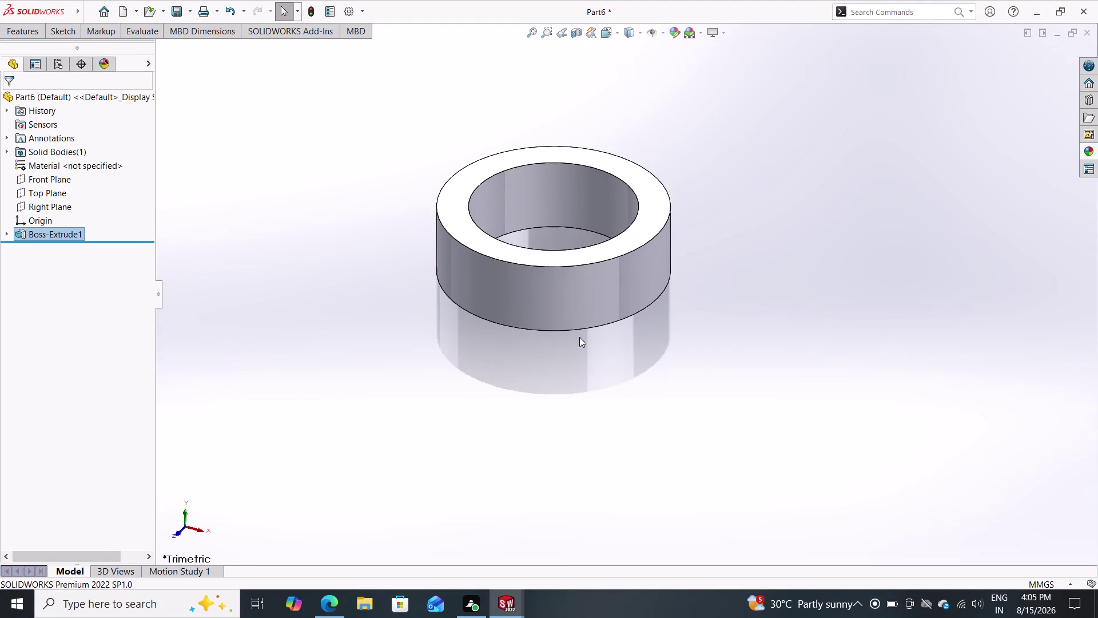
Open Sketch3 on the ring's top face and project the bore edge with Convert Entities.
middle_drag(728, 247, 730, 245)
middle_drag(730, 245, 724, 290)
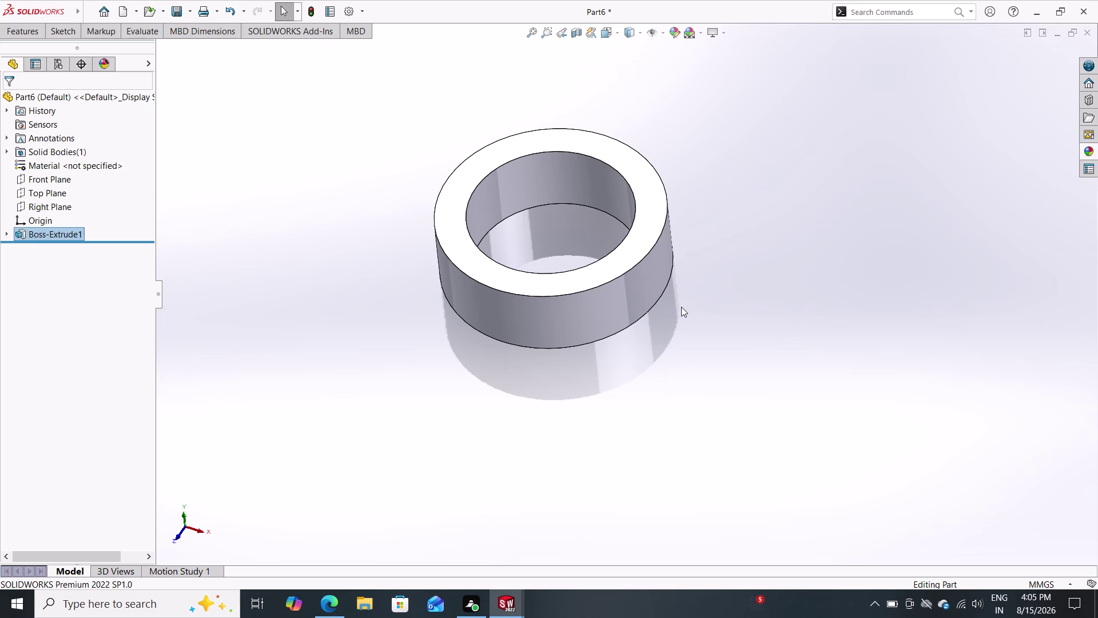
click(589, 275)
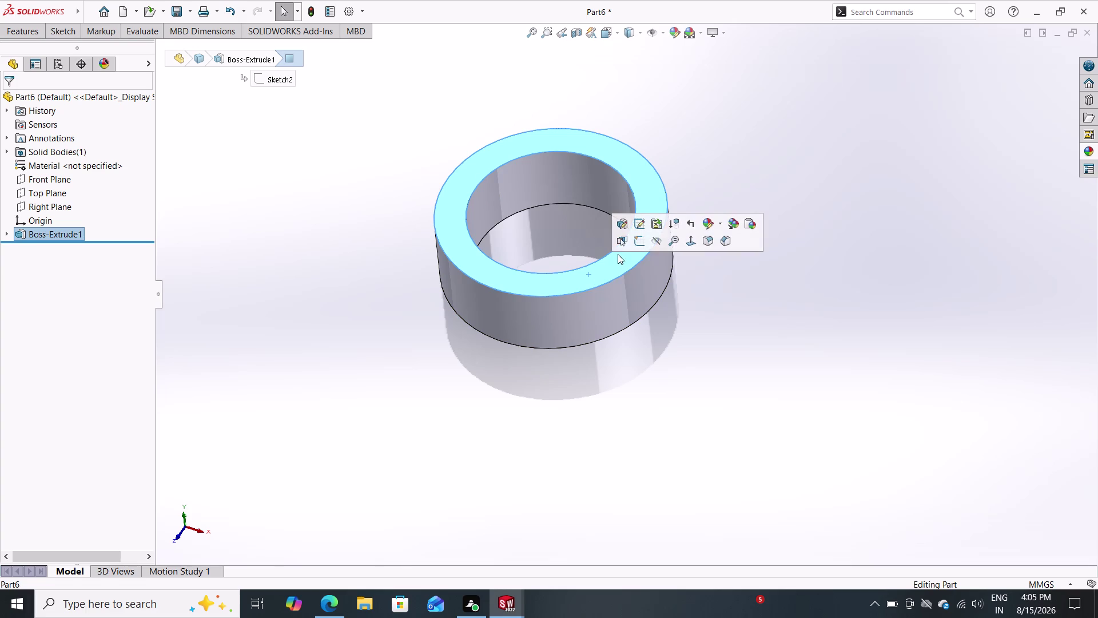
double_click(641, 236)
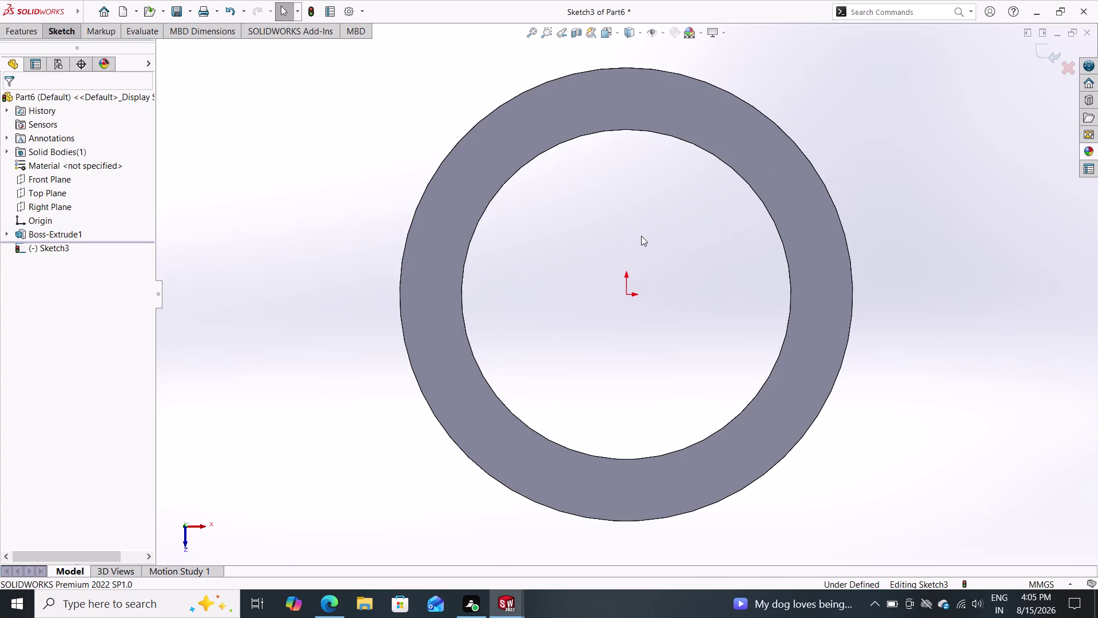
click(746, 406)
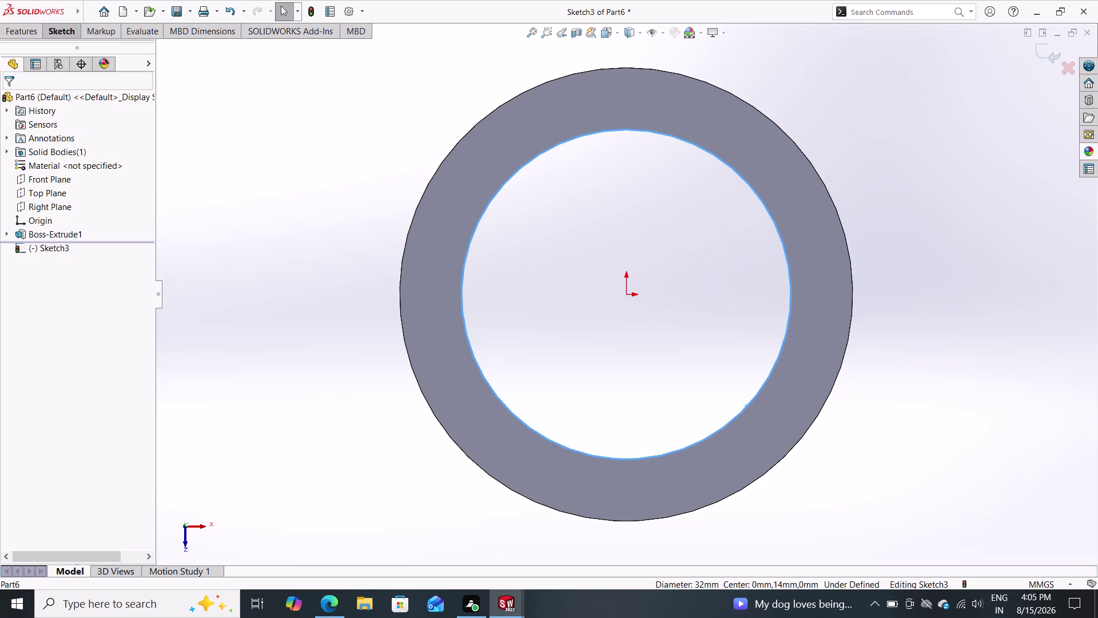
double_click(71, 38)
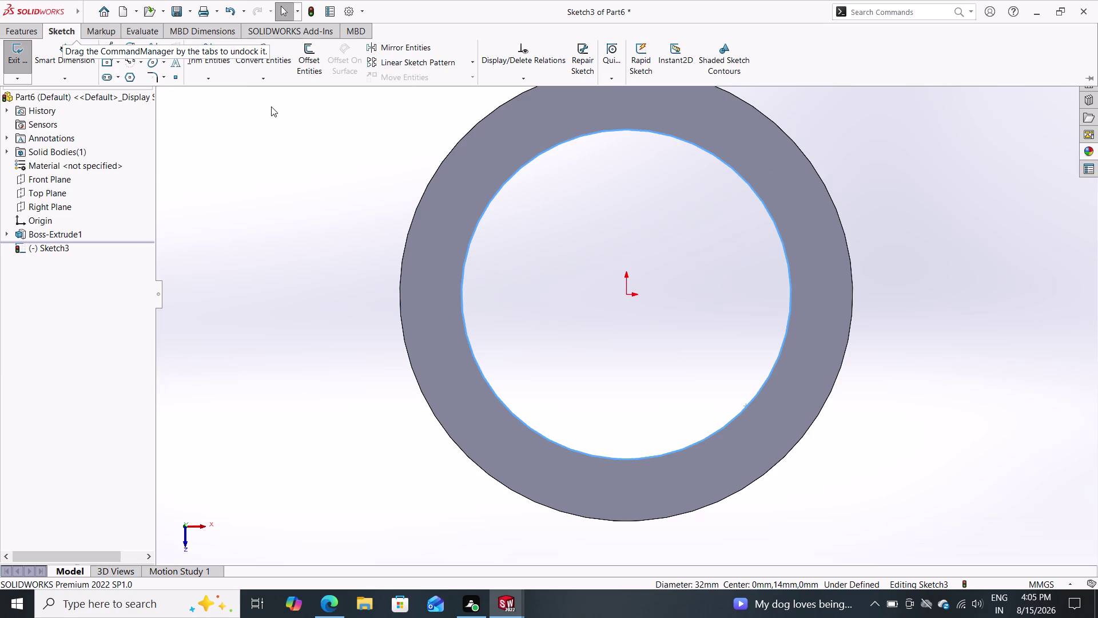
click(254, 68)
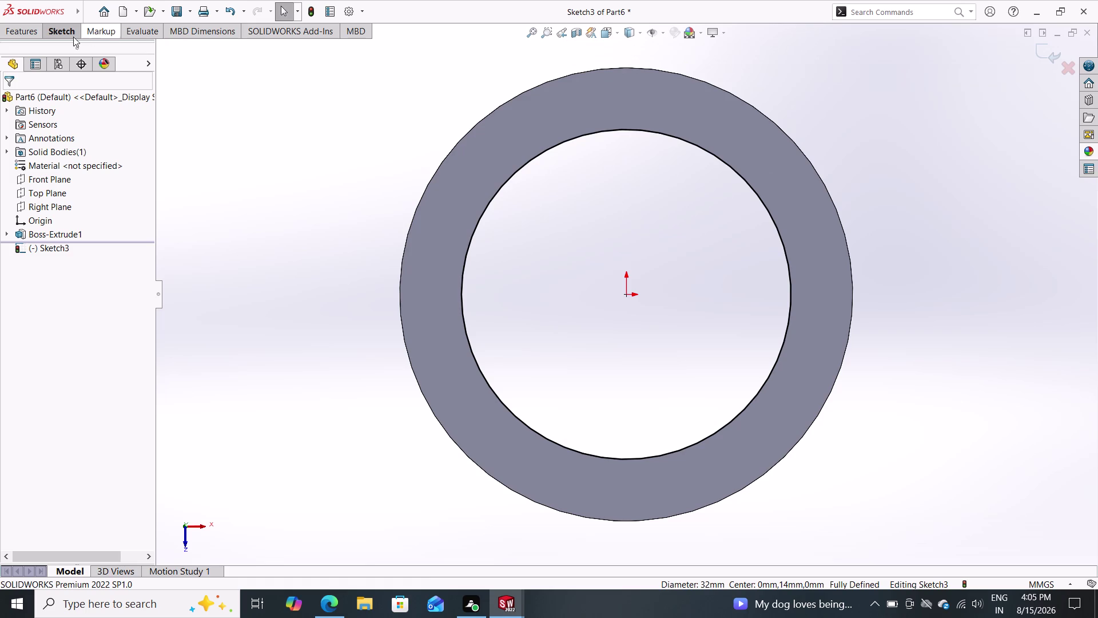
click(57, 36)
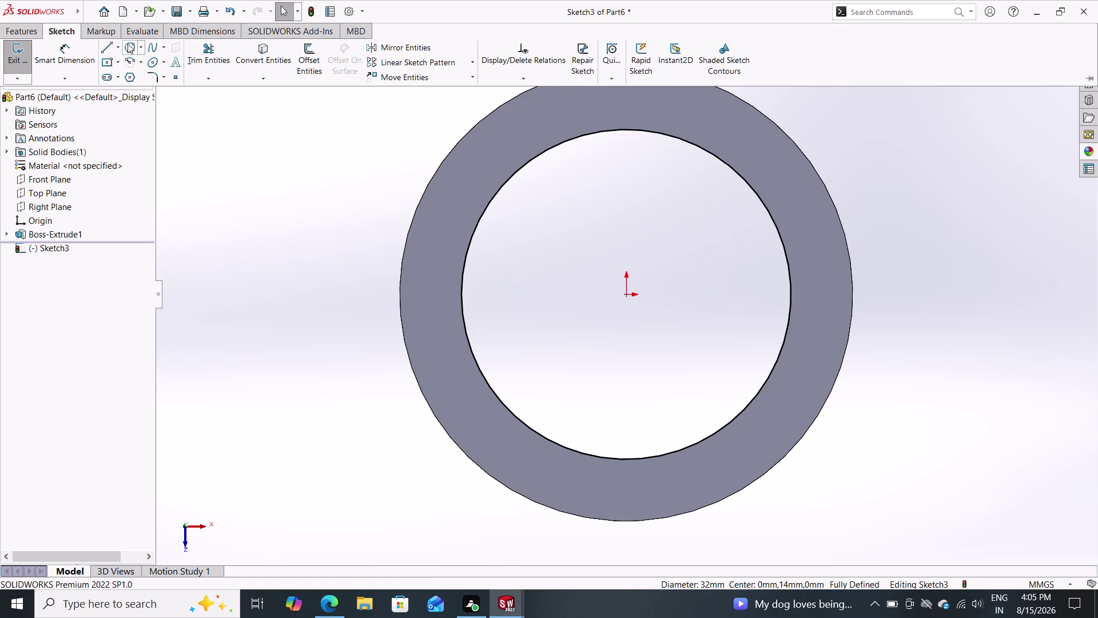
click(128, 44)
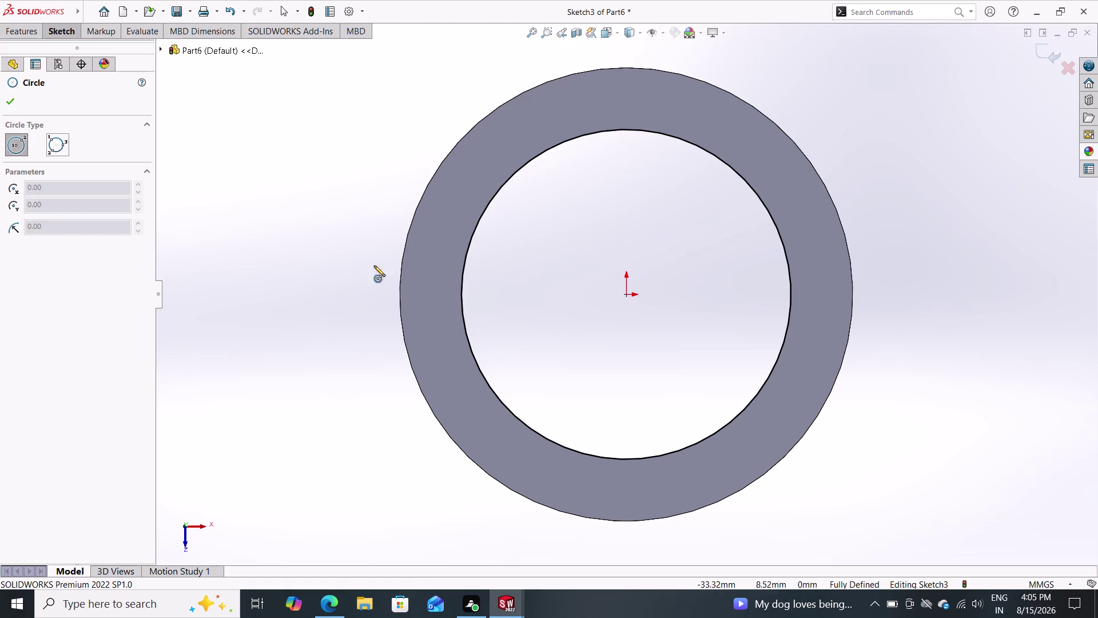
Draw a circle centred on the origin, extending beyond the ring's edge.
click(626, 297)
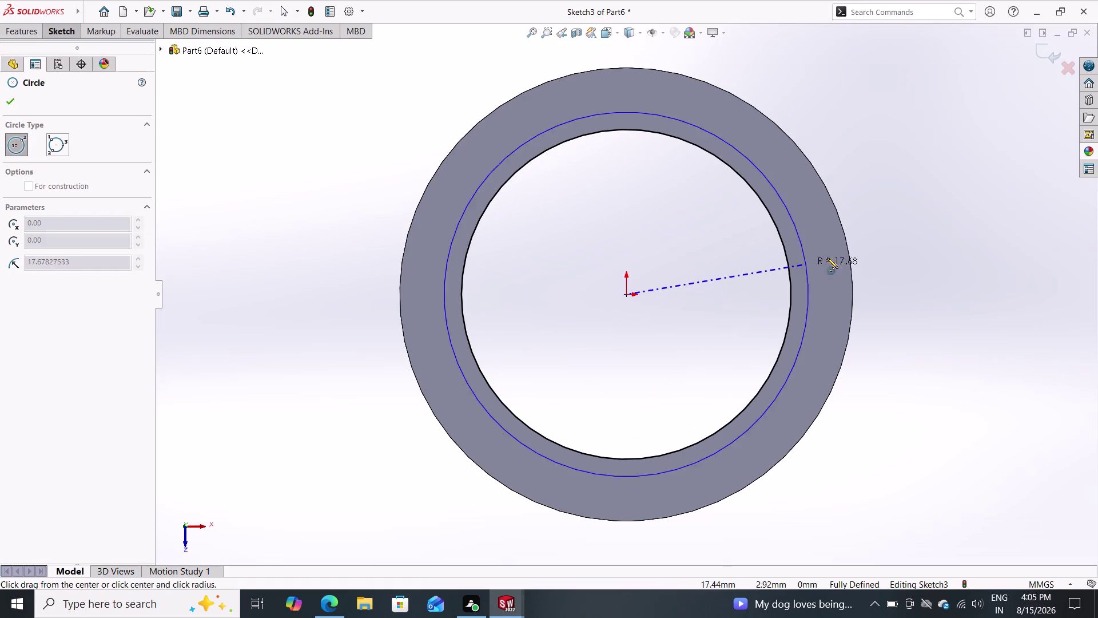
click(901, 224)
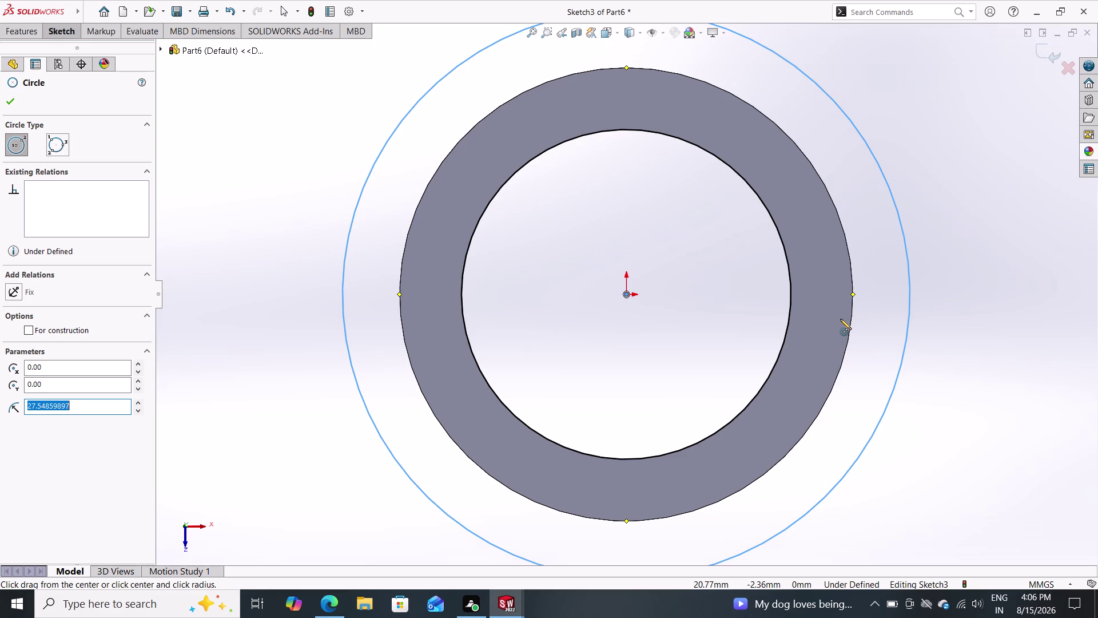
click(62, 30)
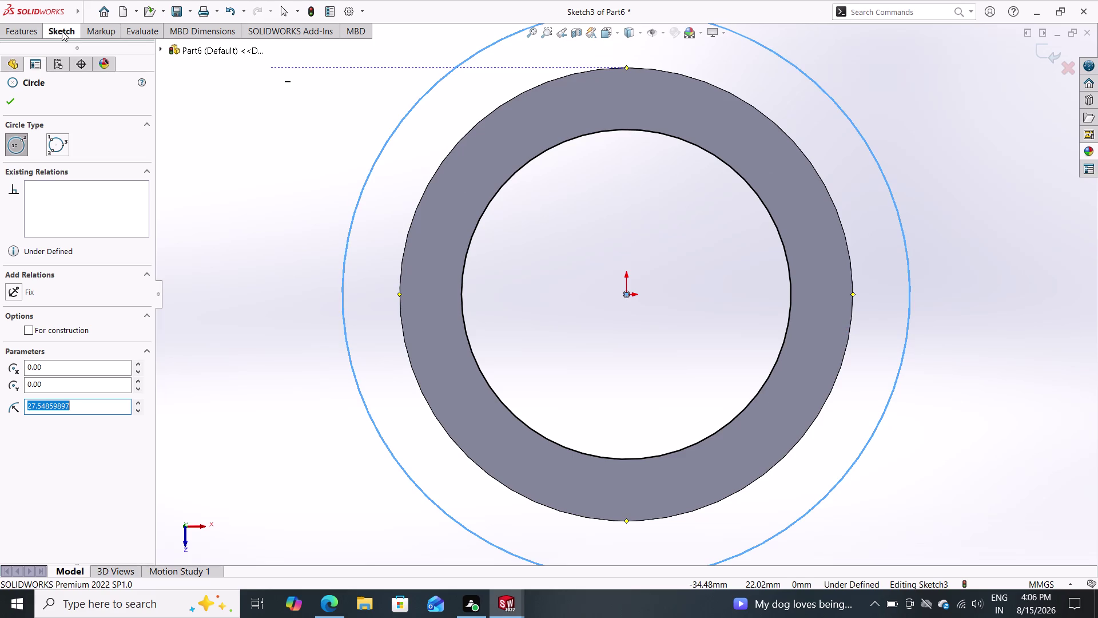
Dimension the outer circle's diameter as 48 mm.
click(66, 48)
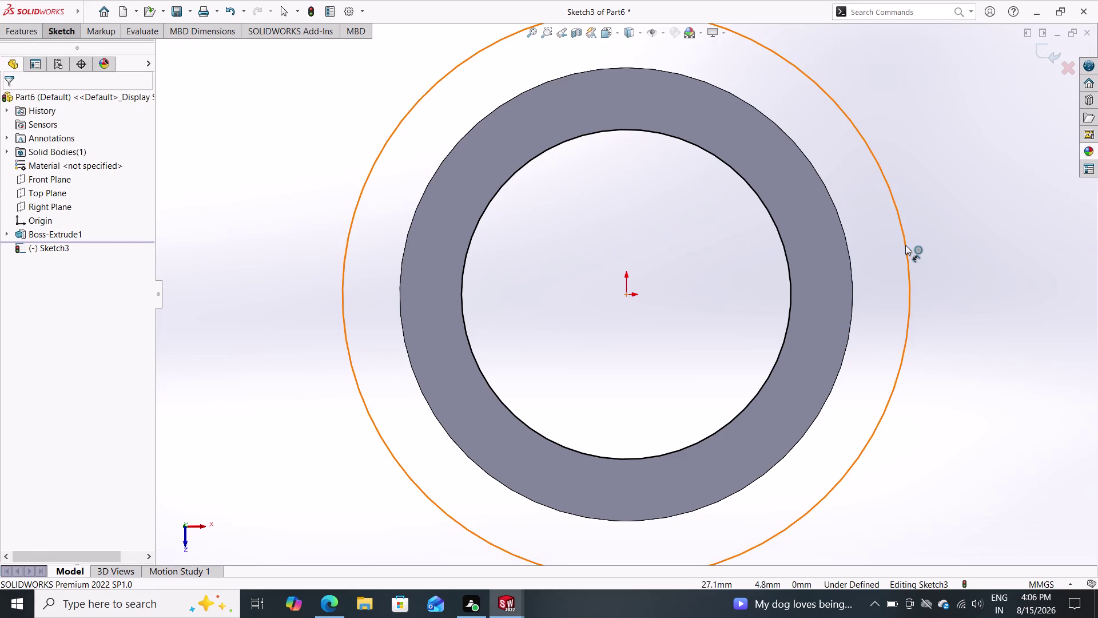
double_click(905, 244)
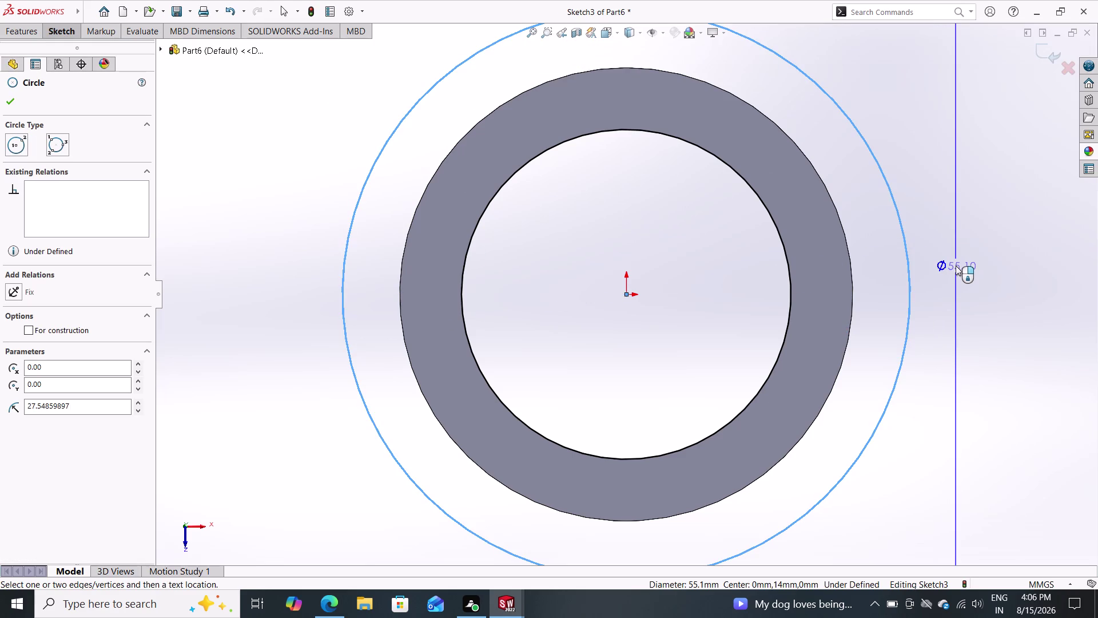
click(956, 266)
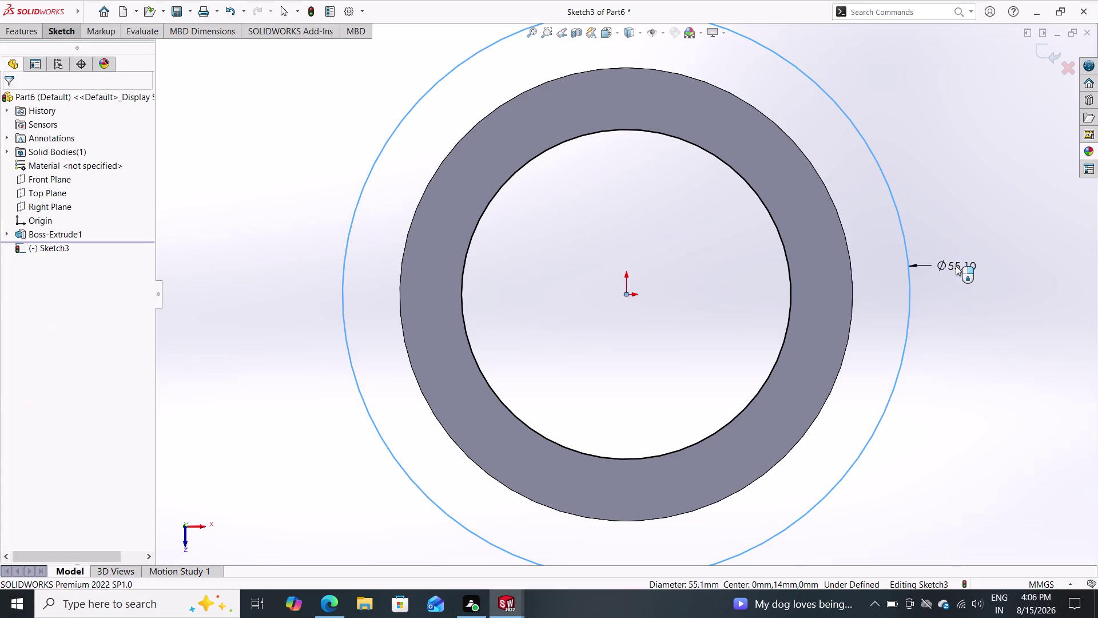
text(4)
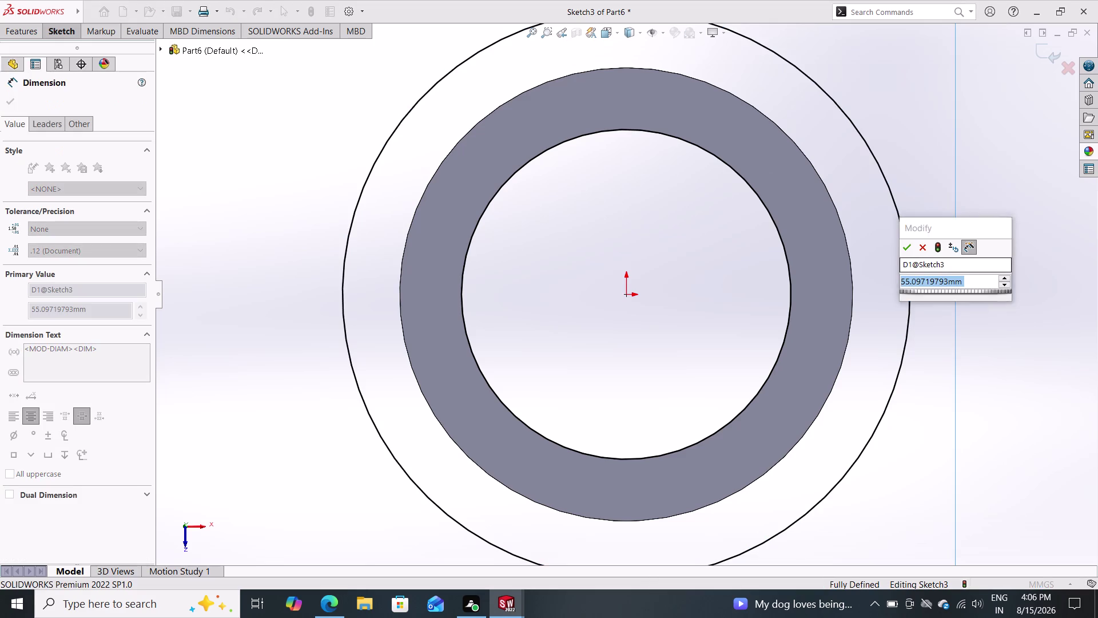
text(8)
key(Return)
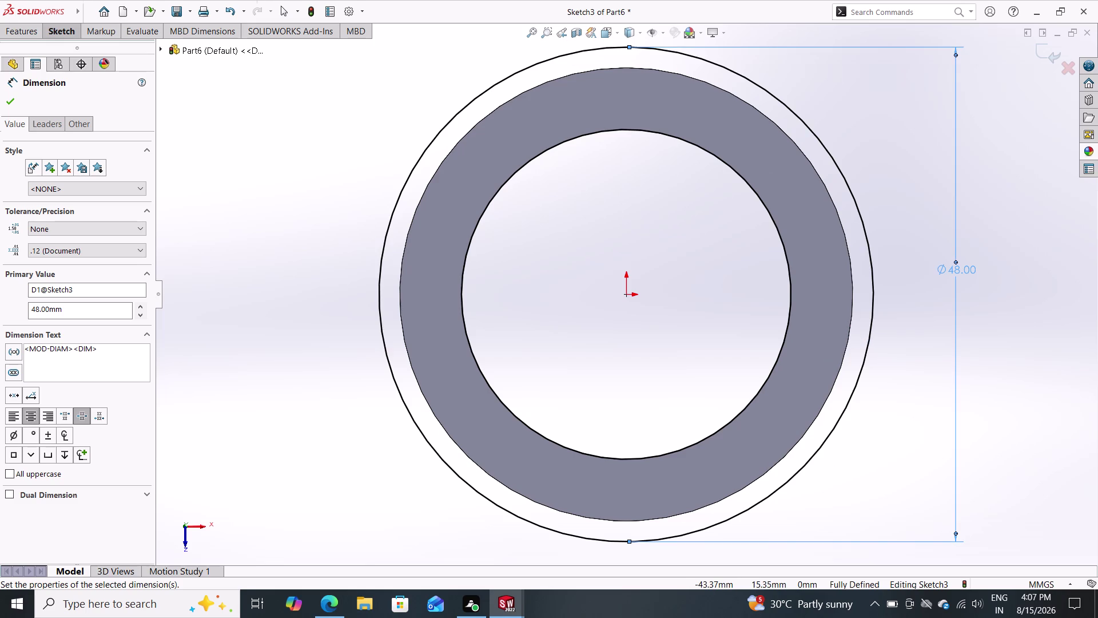
click(6, 100)
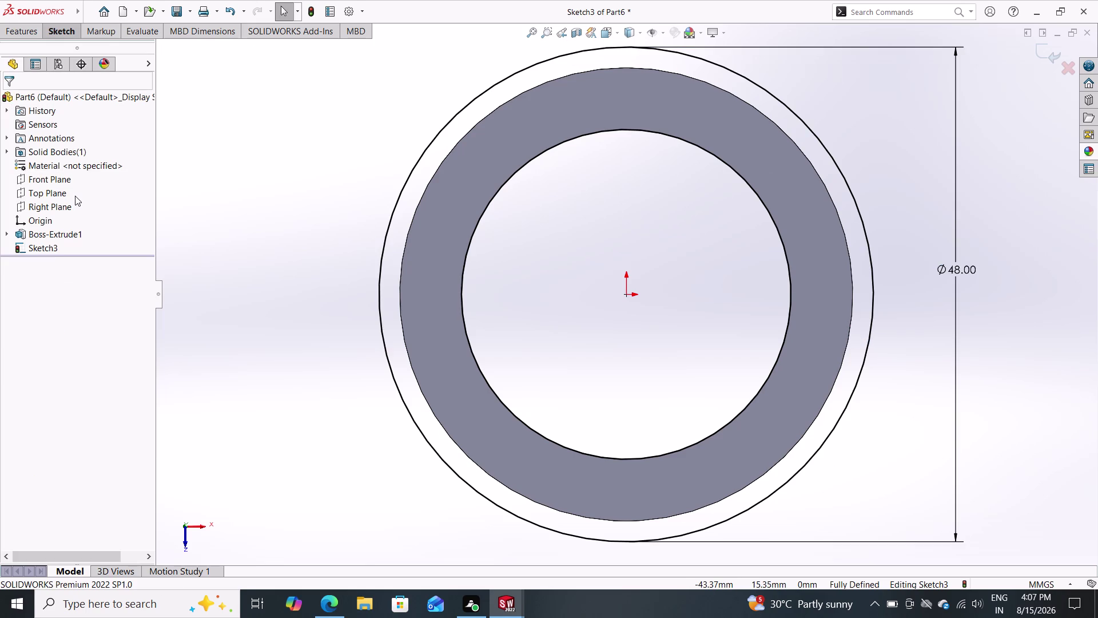
Extrude Sketch3 blind 9 mm upward as Boss-Extrude2.
click(27, 28)
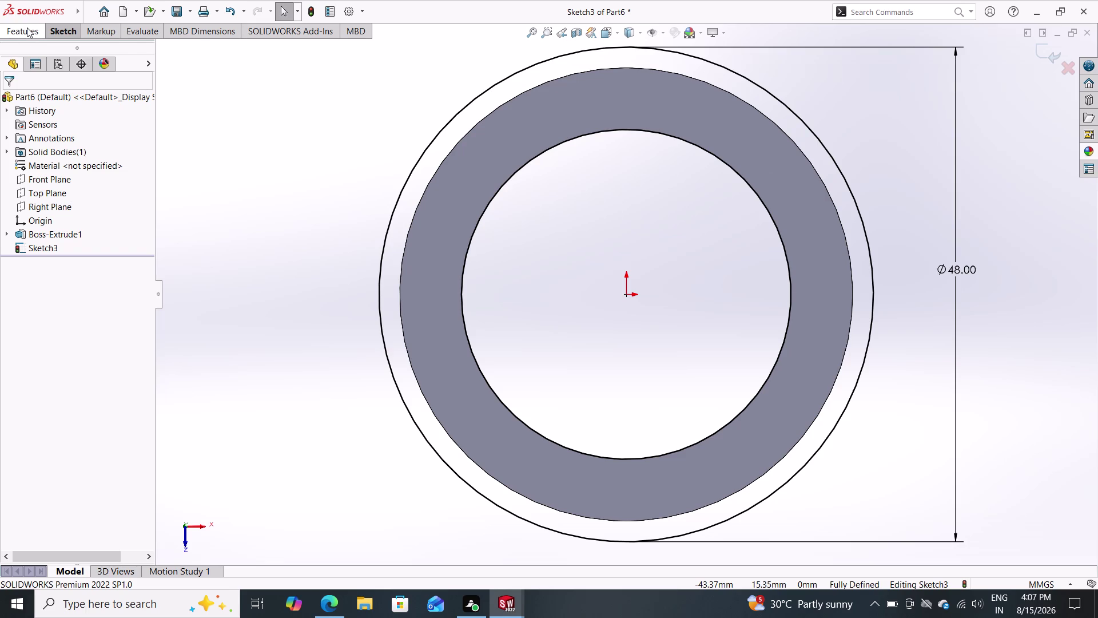
click(27, 48)
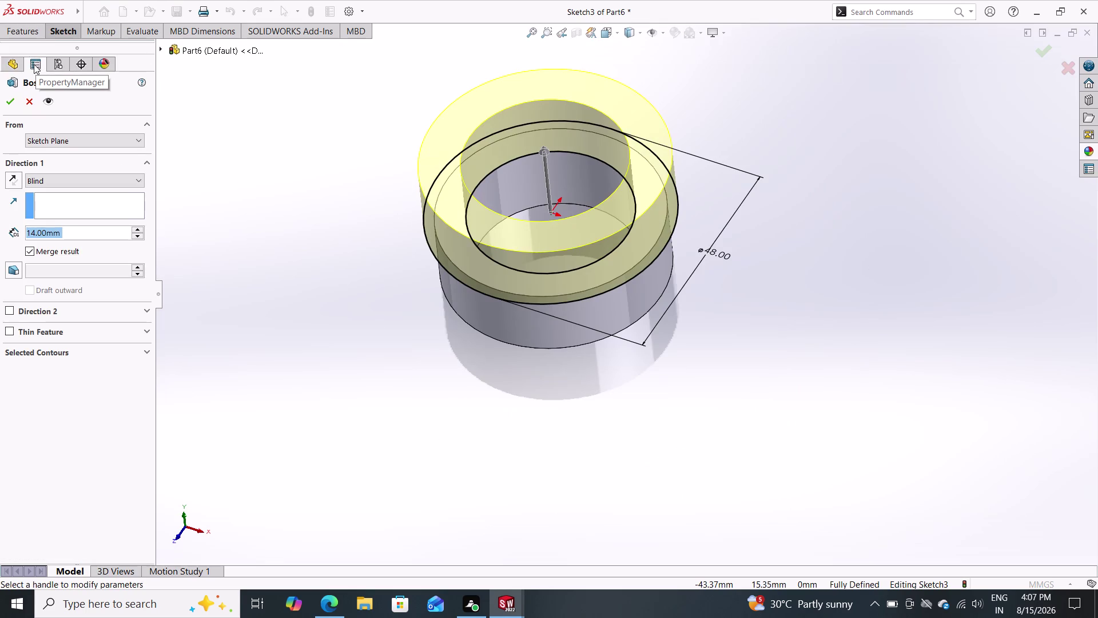
key(9)
key(Return)
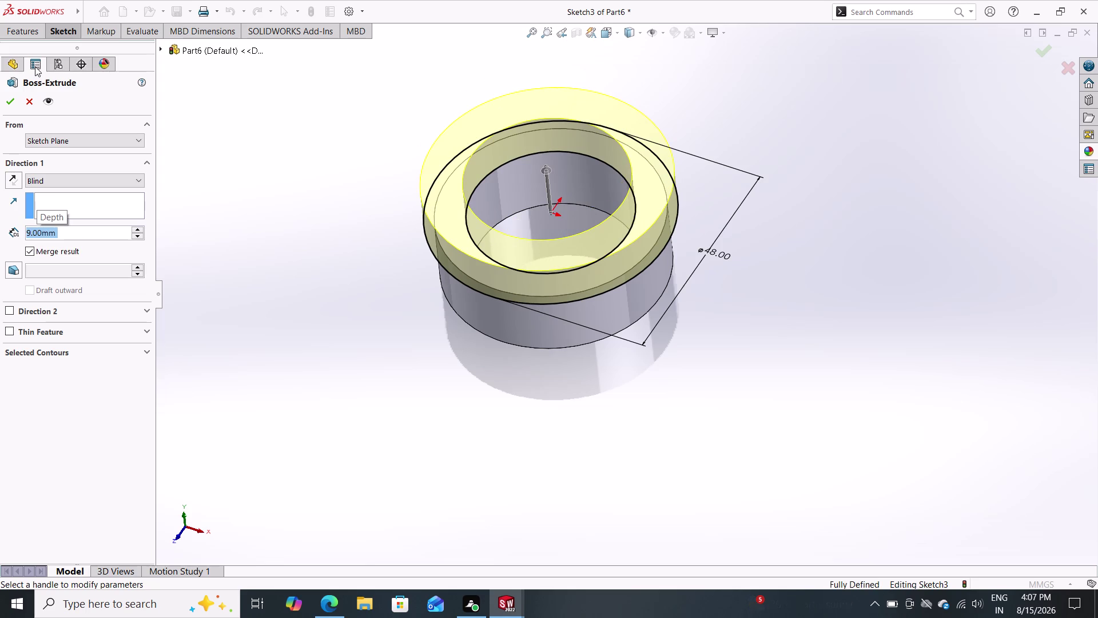
click(9, 105)
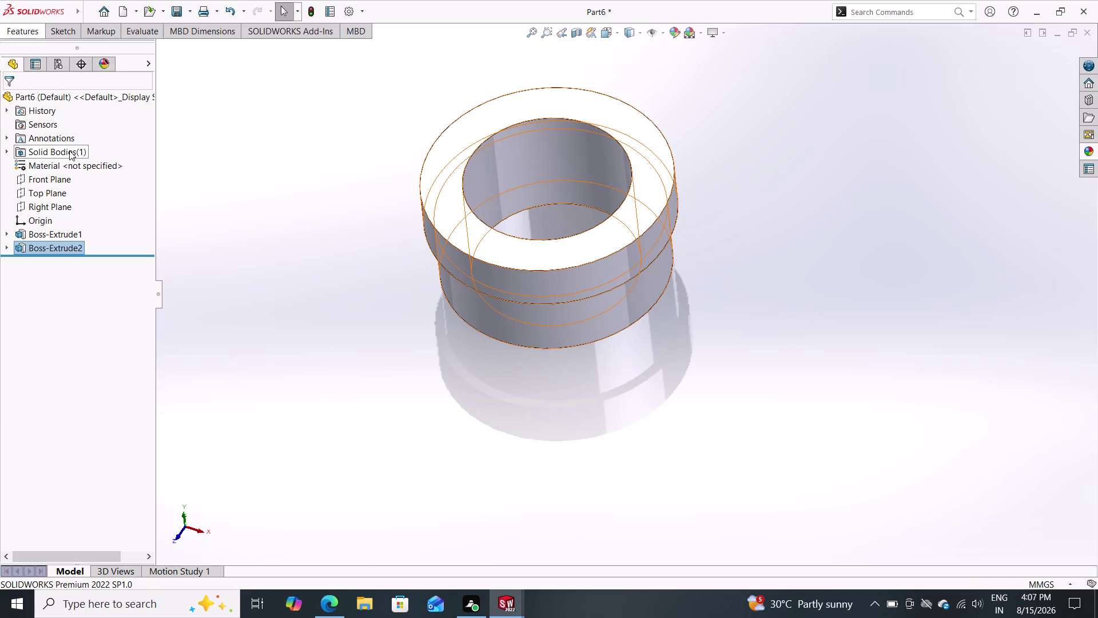
click(457, 232)
Open Sketch4 on the flange face and project the bore edge into it.
click(505, 195)
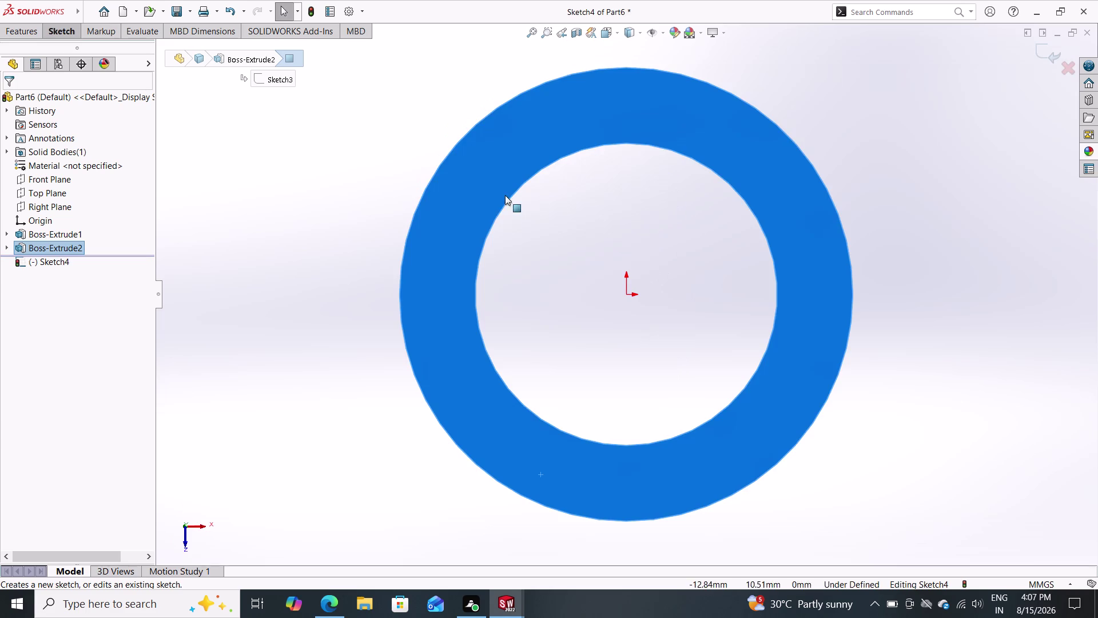
double_click(771, 256)
click(30, 31)
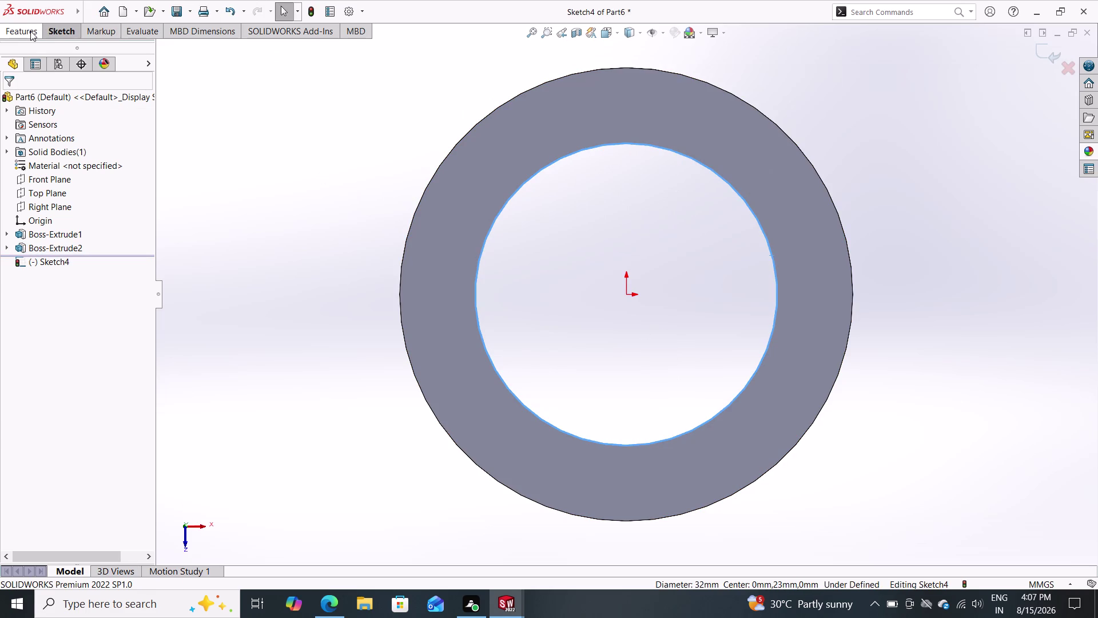
click(65, 29)
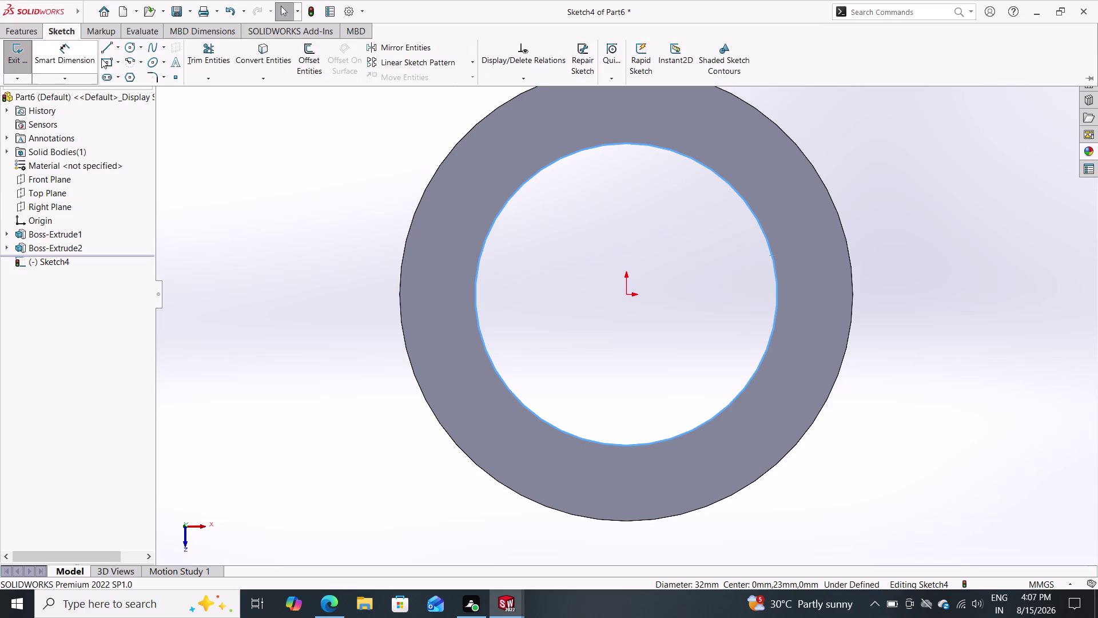
click(262, 61)
Begin a centre-point circle with its centre on the origin.
double_click(64, 32)
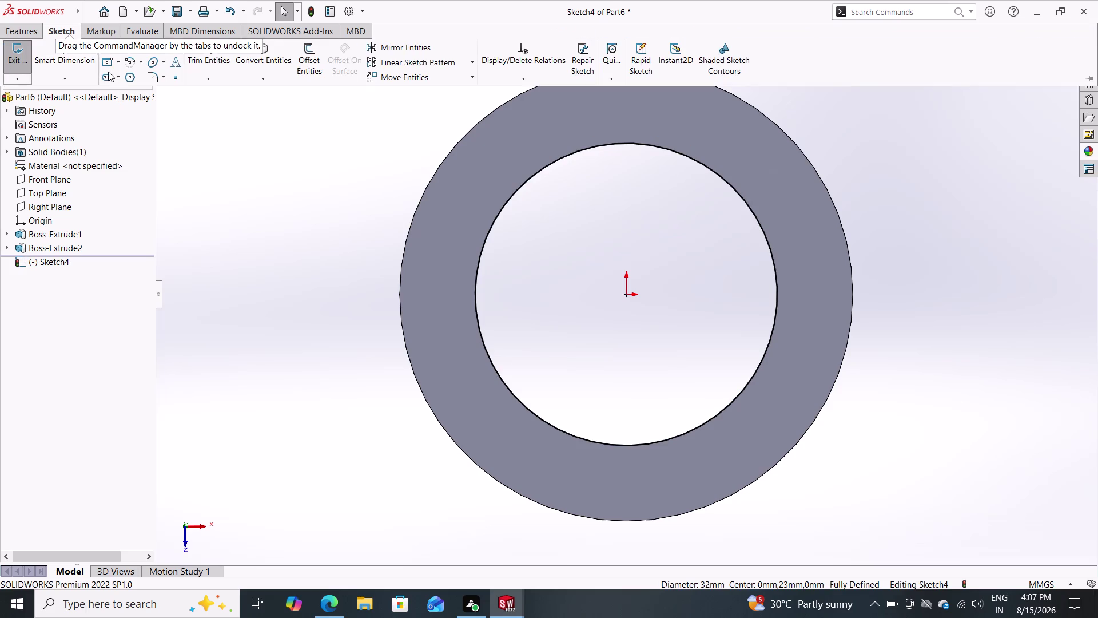
double_click(130, 43)
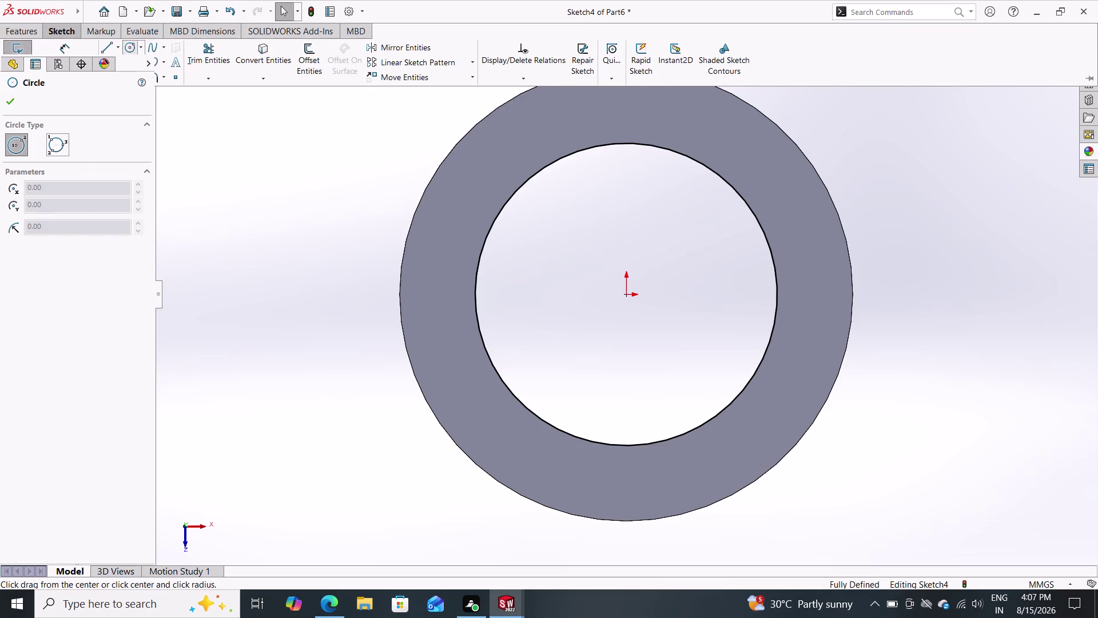
click(627, 296)
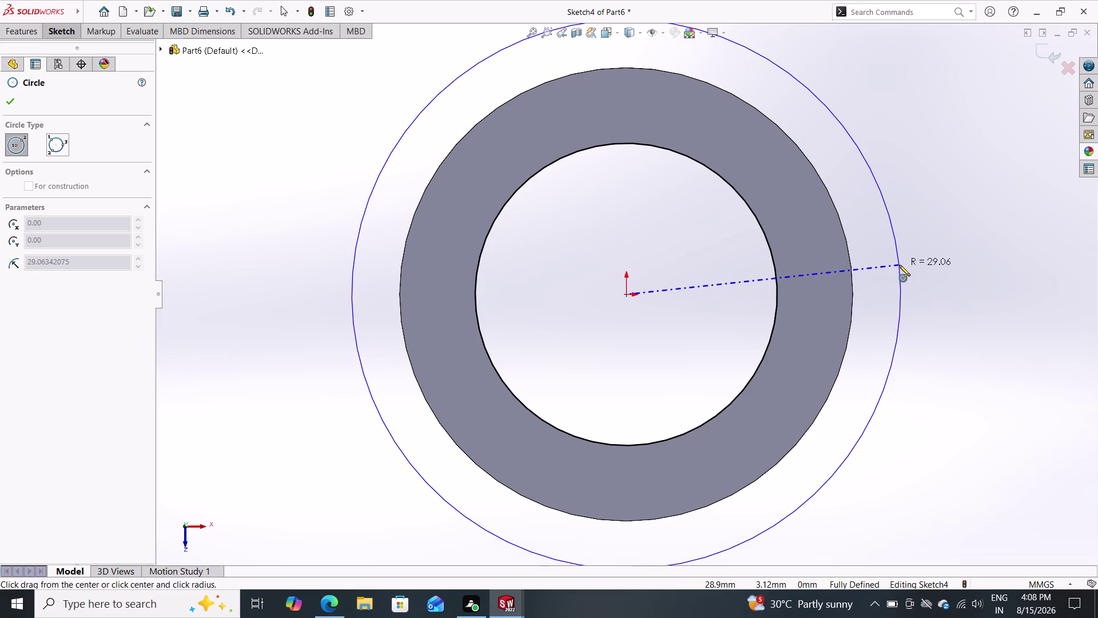
Finish the circle just outside the ring and close the circle tool.
click(899, 264)
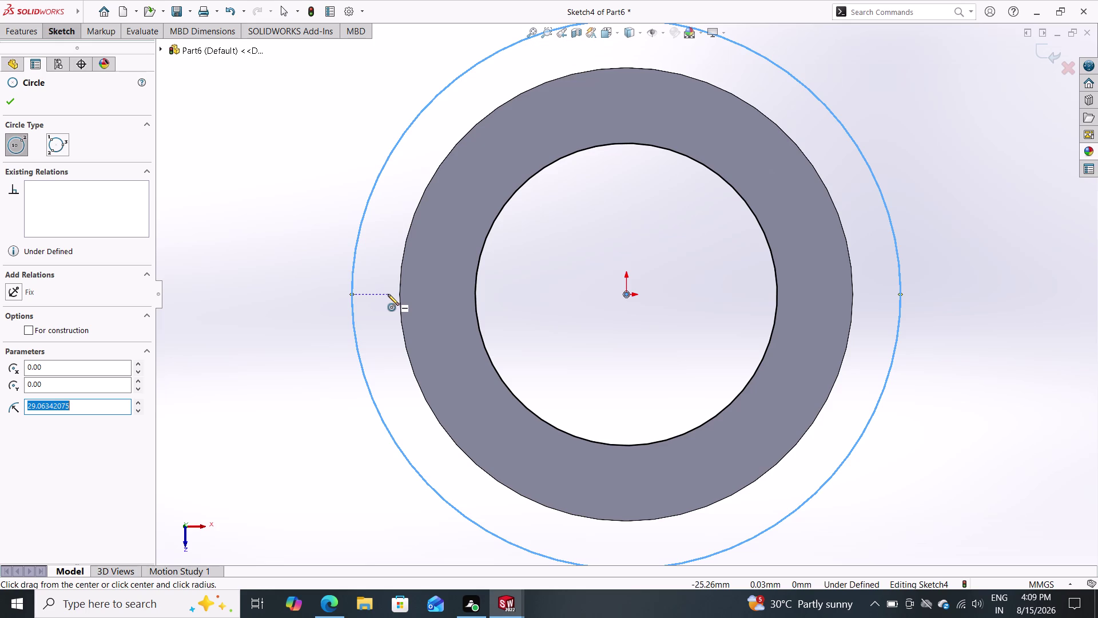
click(67, 32)
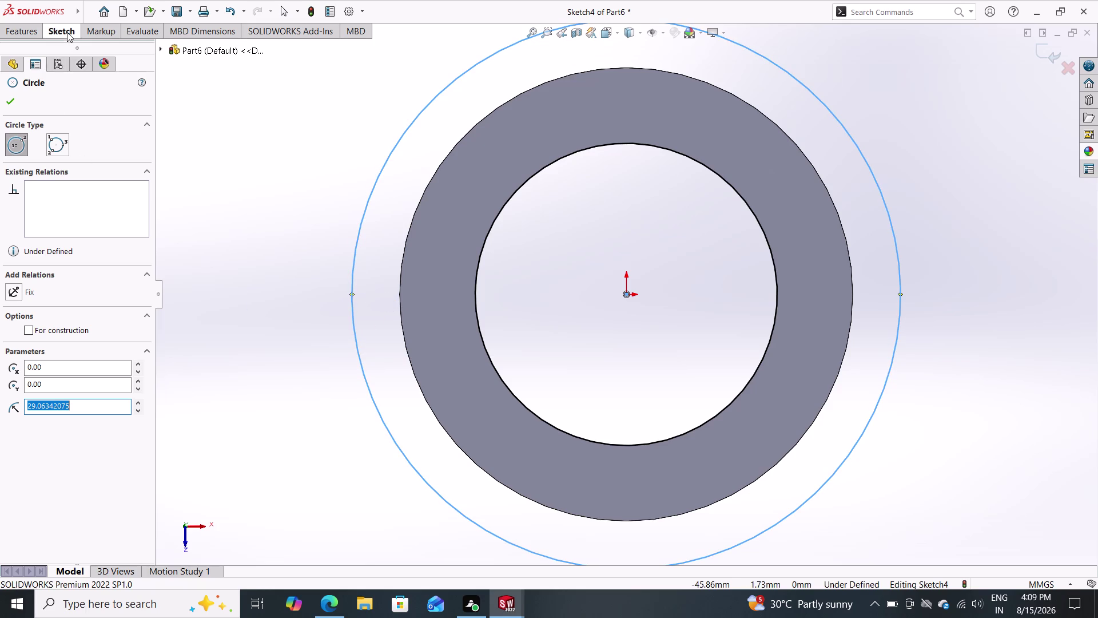
click(65, 54)
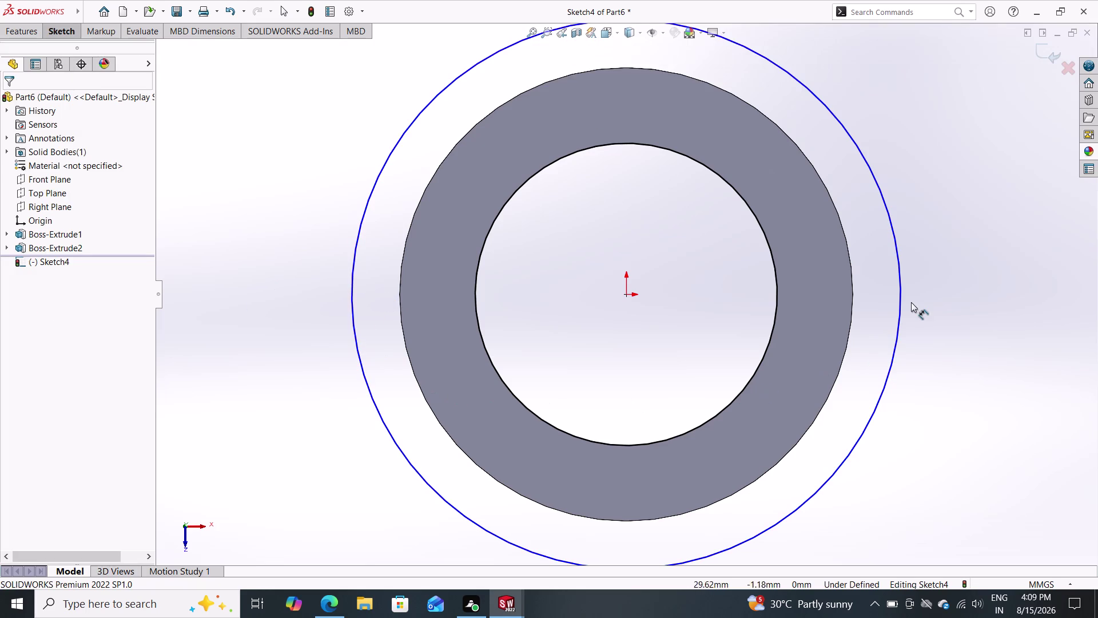
Dimension the large circle's diameter as 64 mm.
click(904, 291)
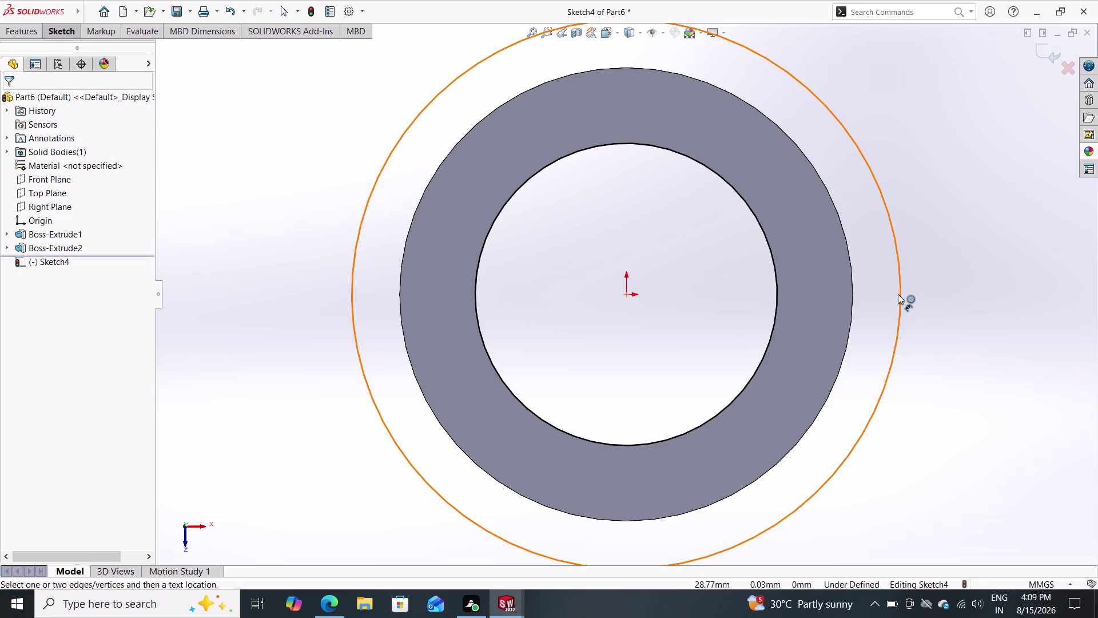
click(898, 293)
click(950, 295)
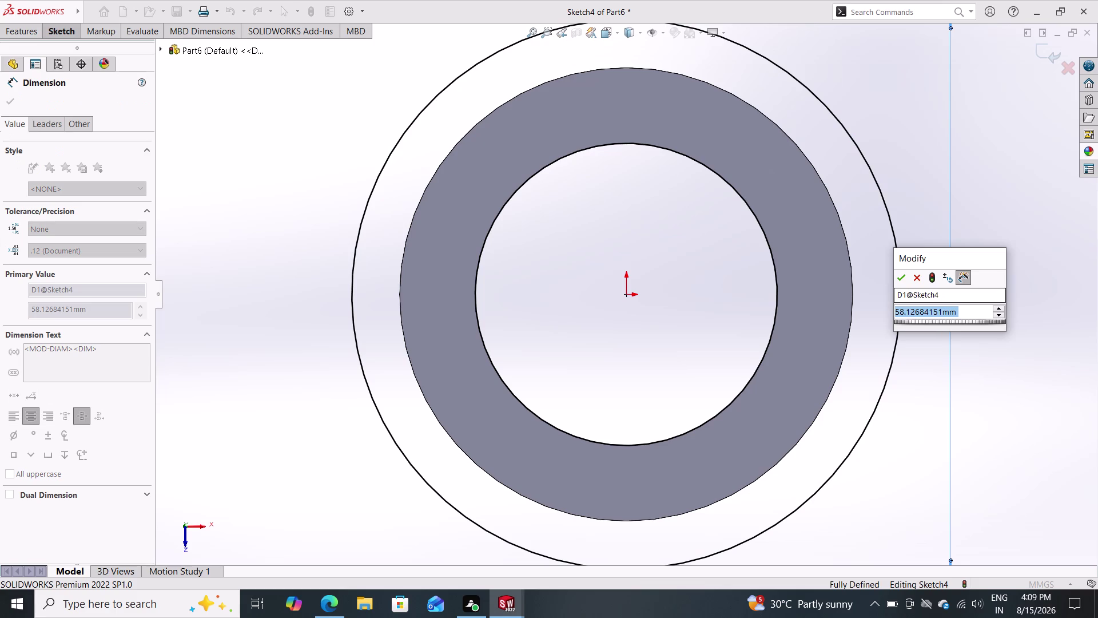
text(64)
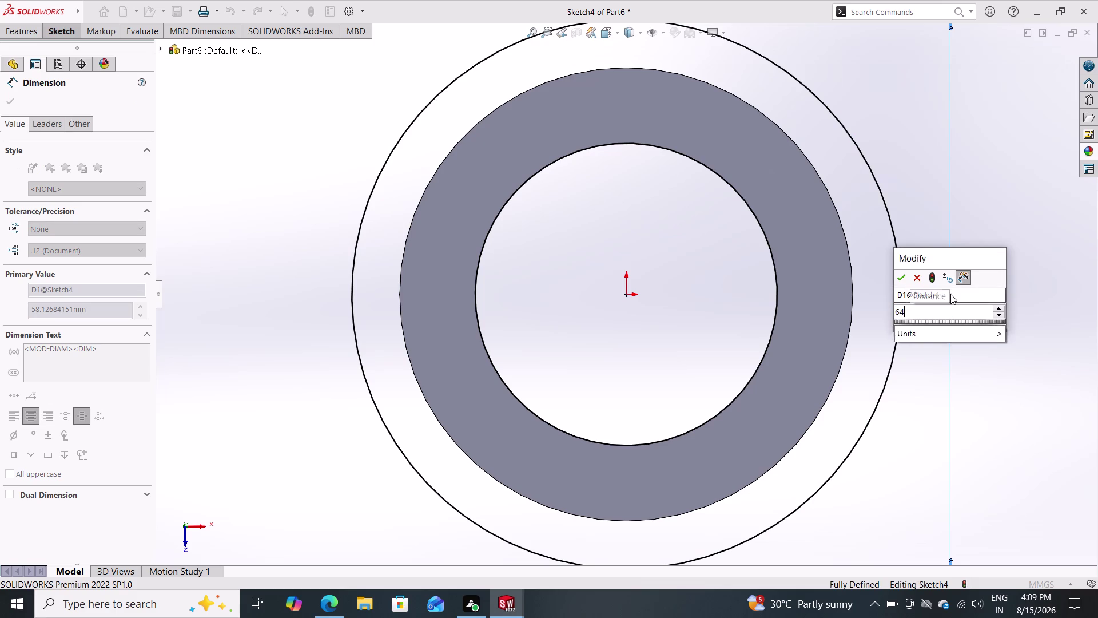
key(Return)
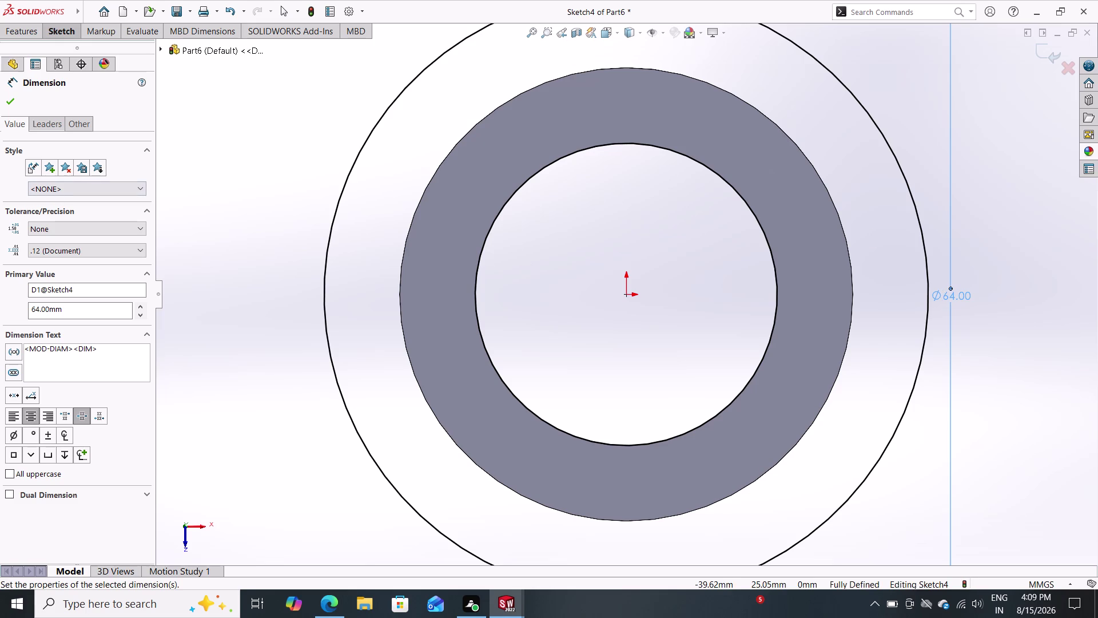
double_click(18, 32)
Extrude Sketch4's 64 mm circle blind 9 mm into Boss-Extrude3.
double_click(52, 27)
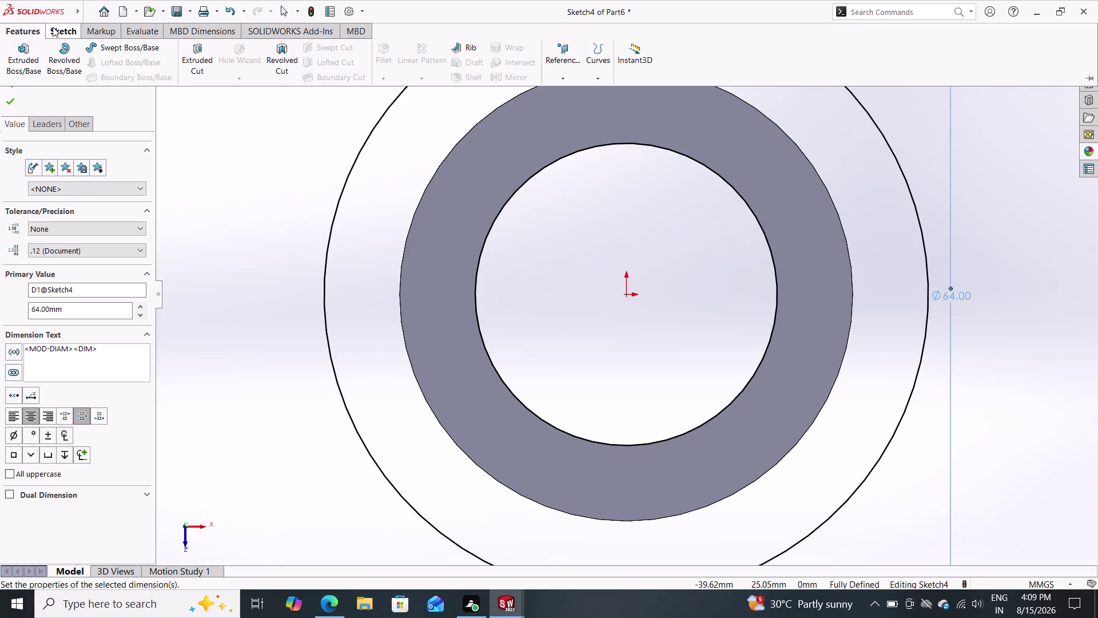
click(25, 31)
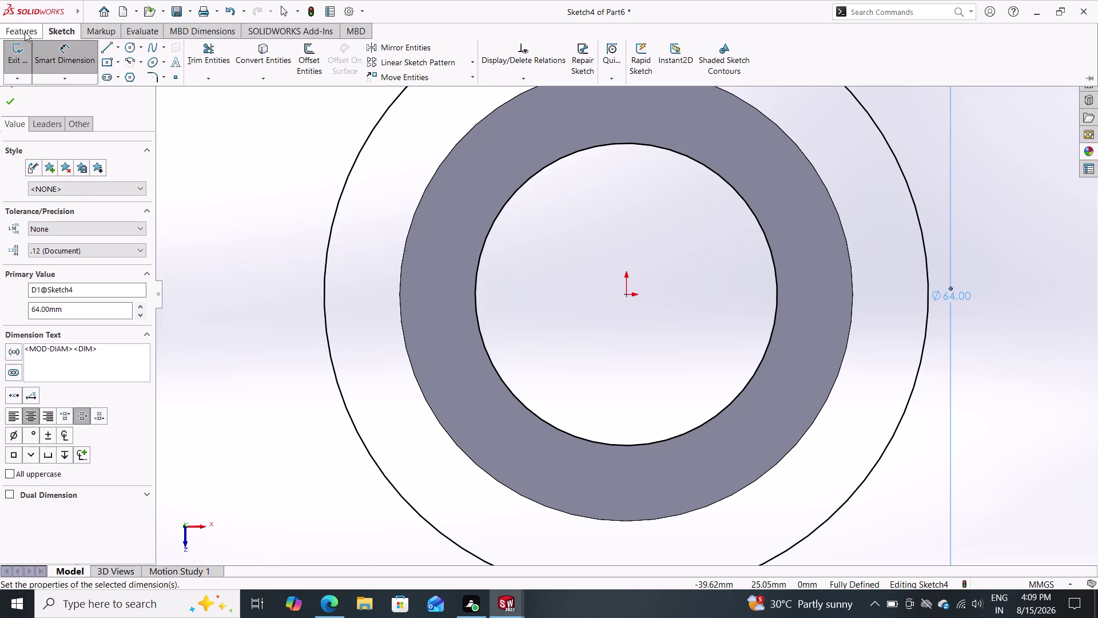
click(20, 49)
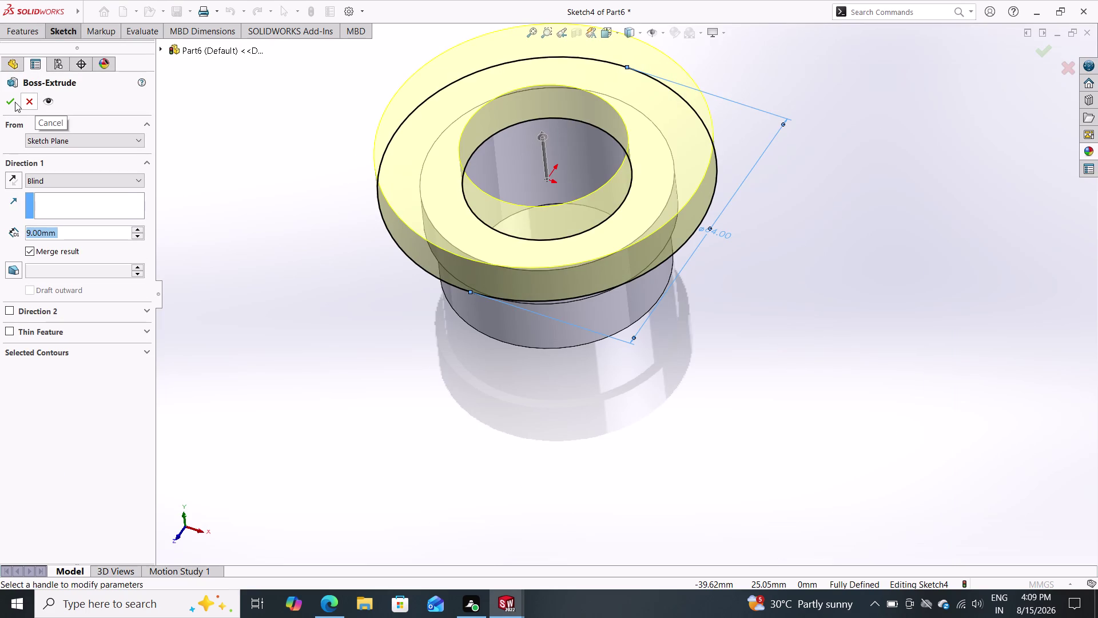
click(7, 102)
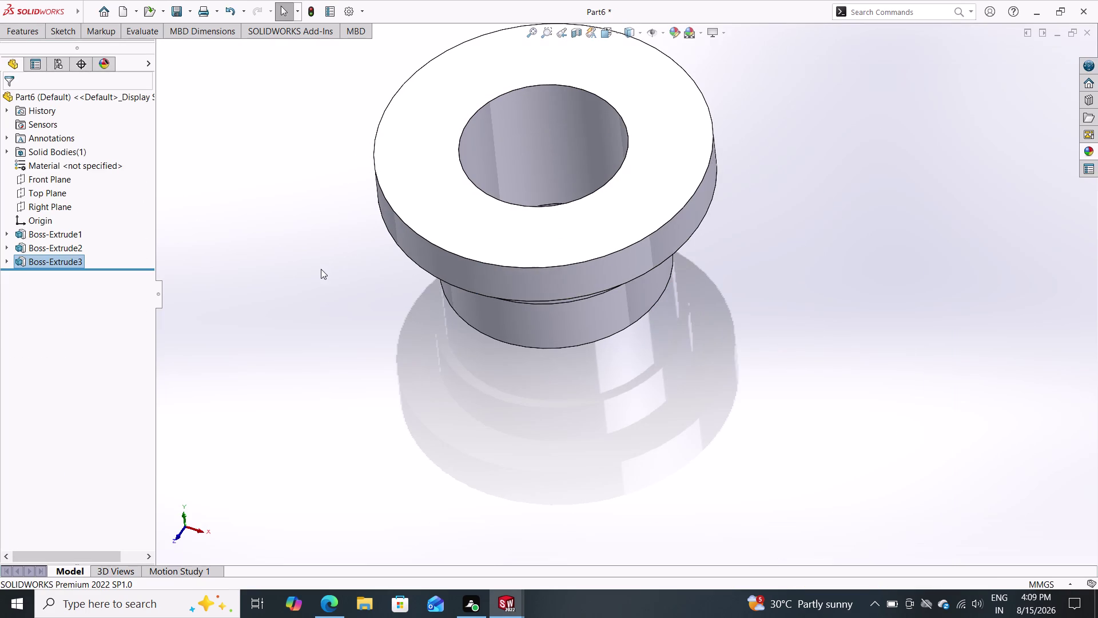
middle_drag(319, 269, 451, 213)
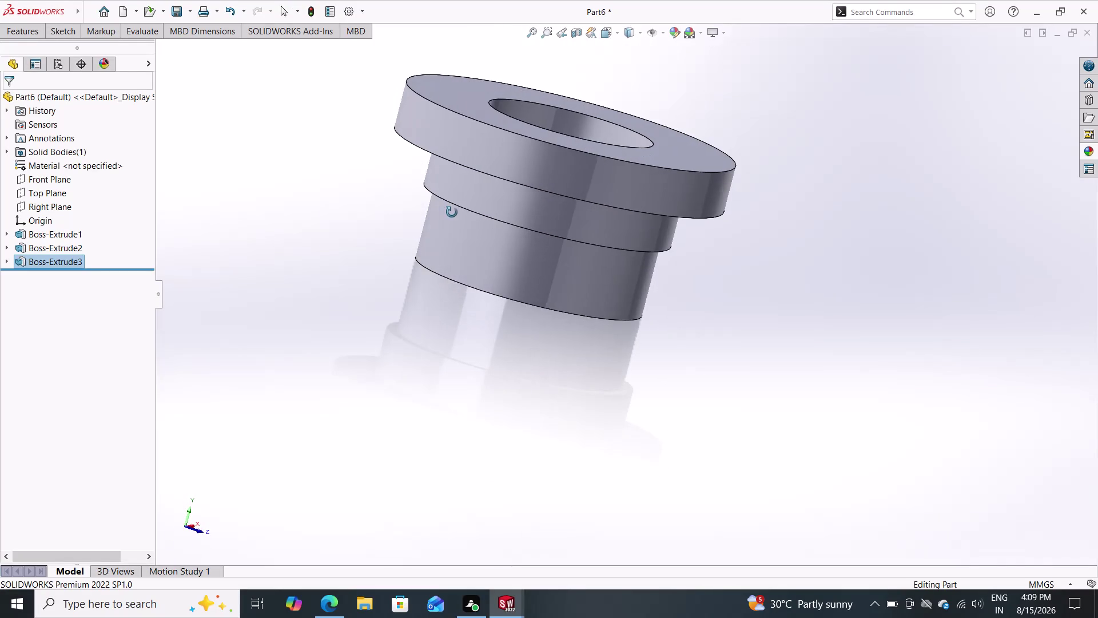
middle_drag(451, 212, 452, 212)
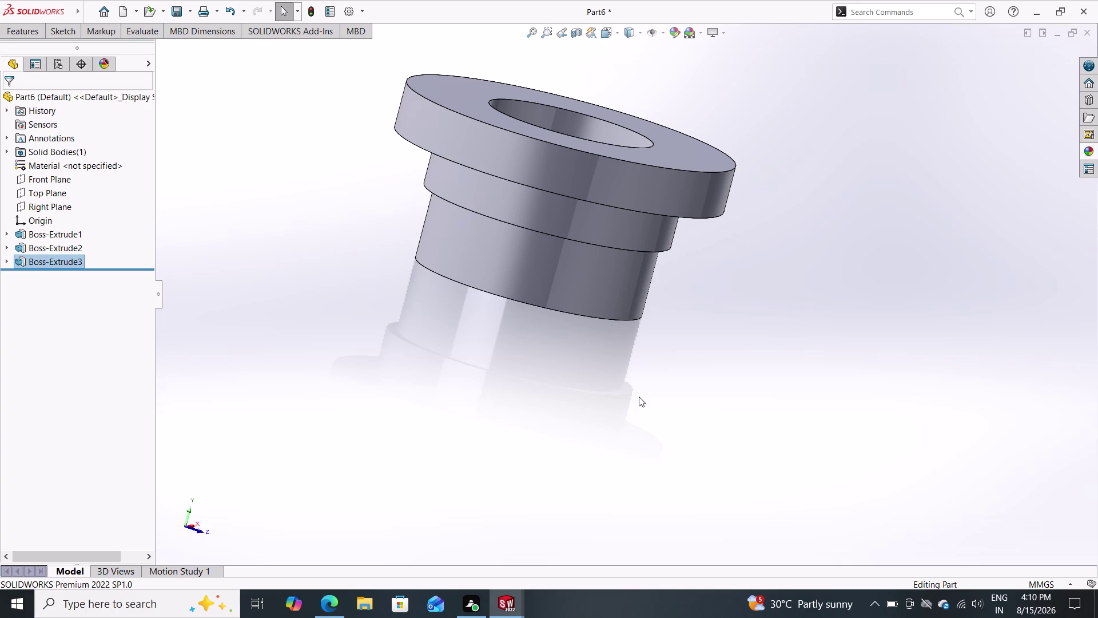
click(712, 345)
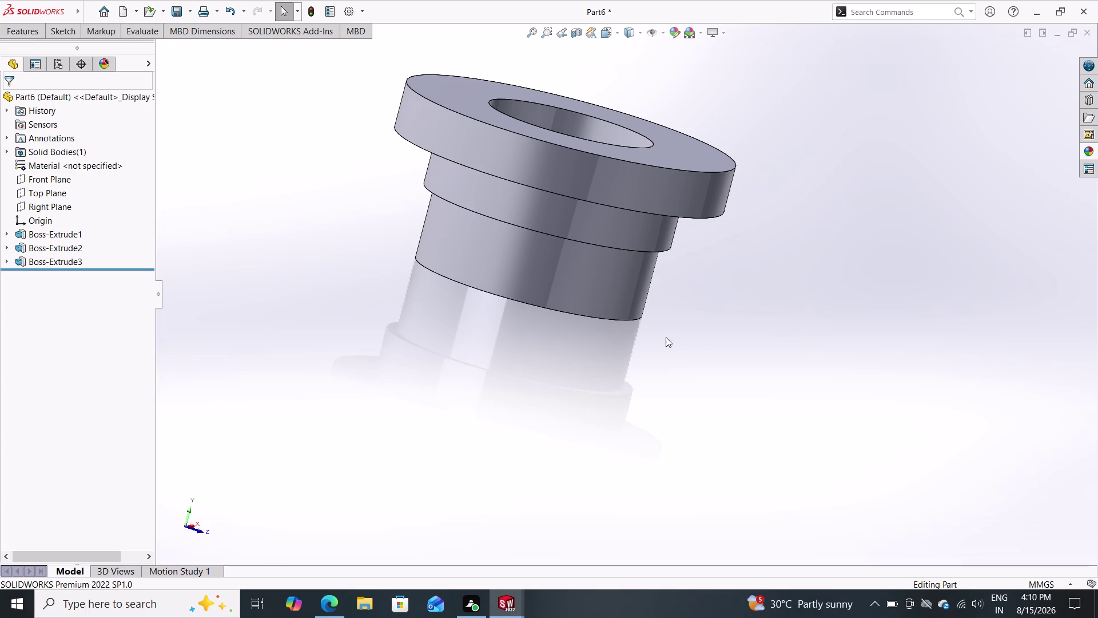
middle_drag(717, 307, 745, 179)
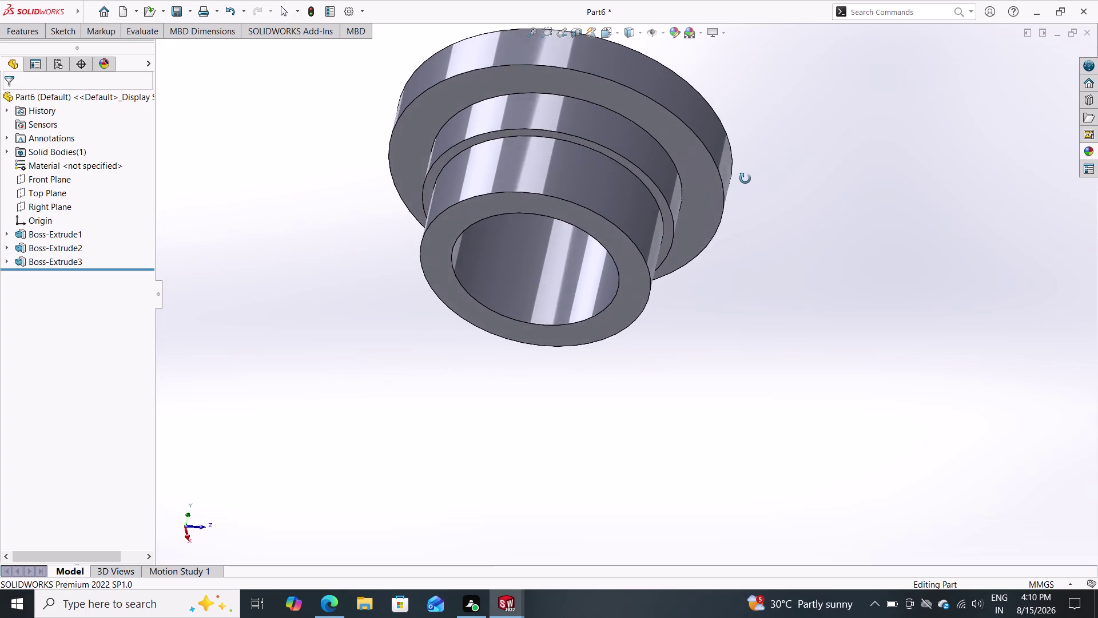
middle_drag(745, 179, 748, 168)
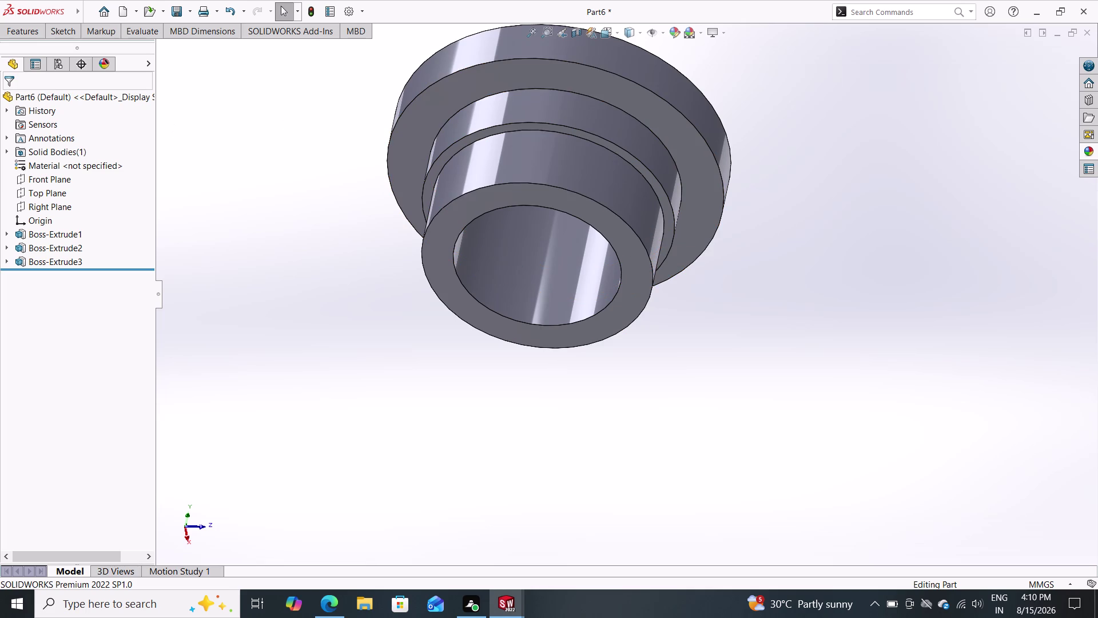
click(16, 30)
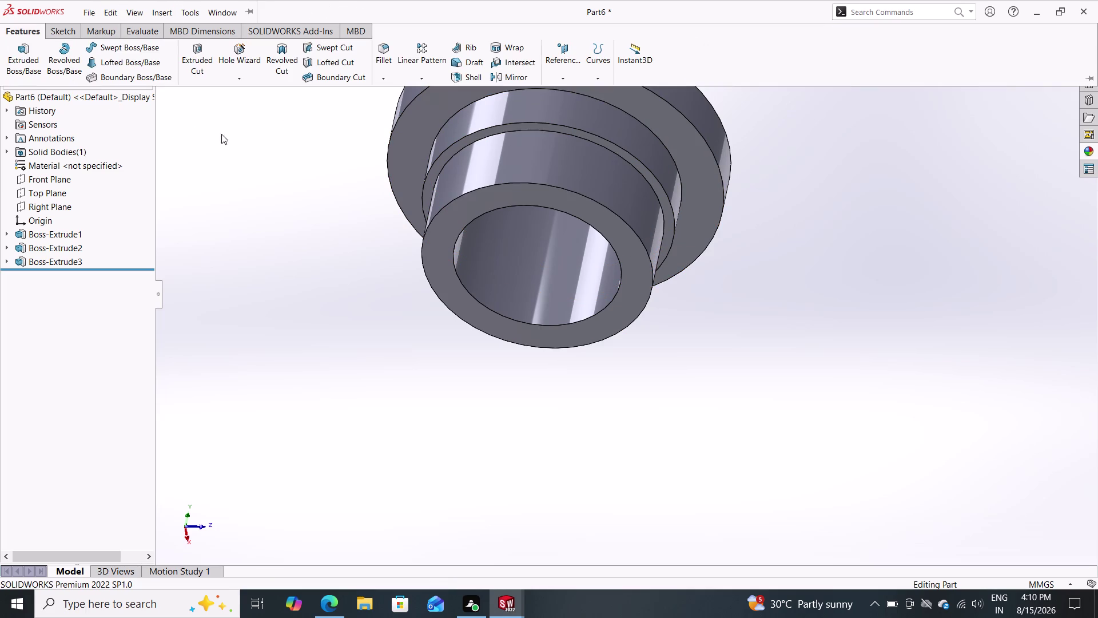
double_click(494, 79)
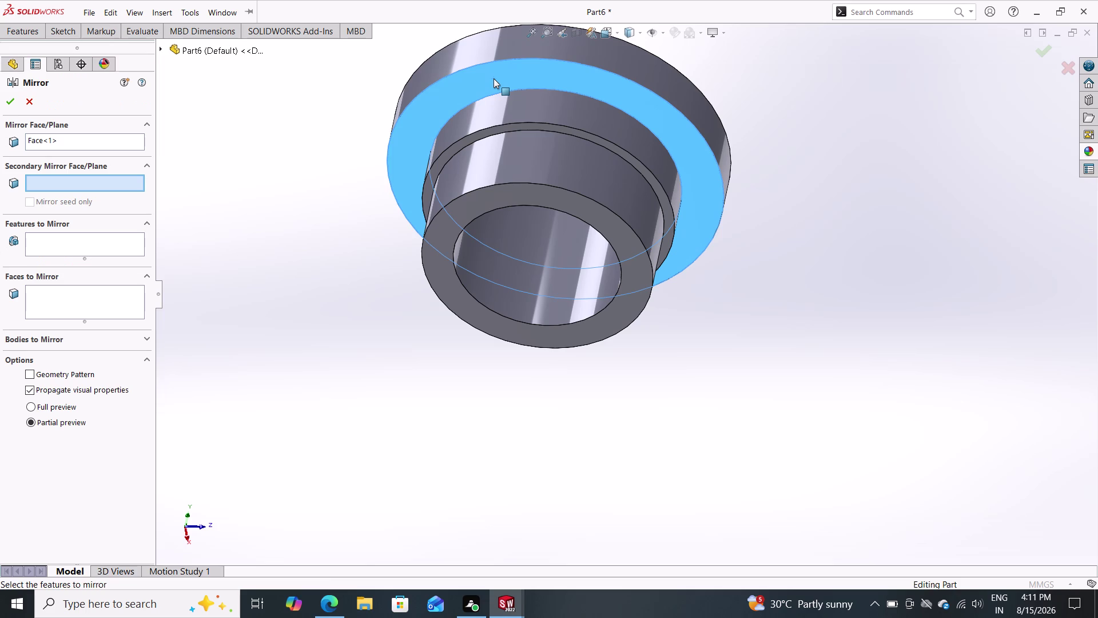
click(434, 259)
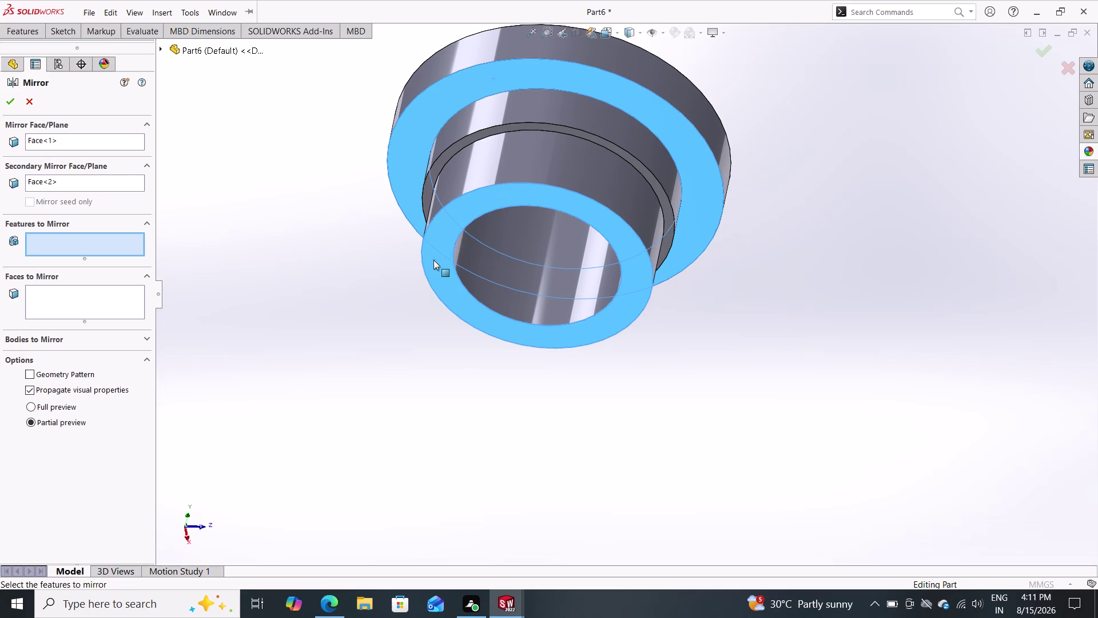
key(Escape)
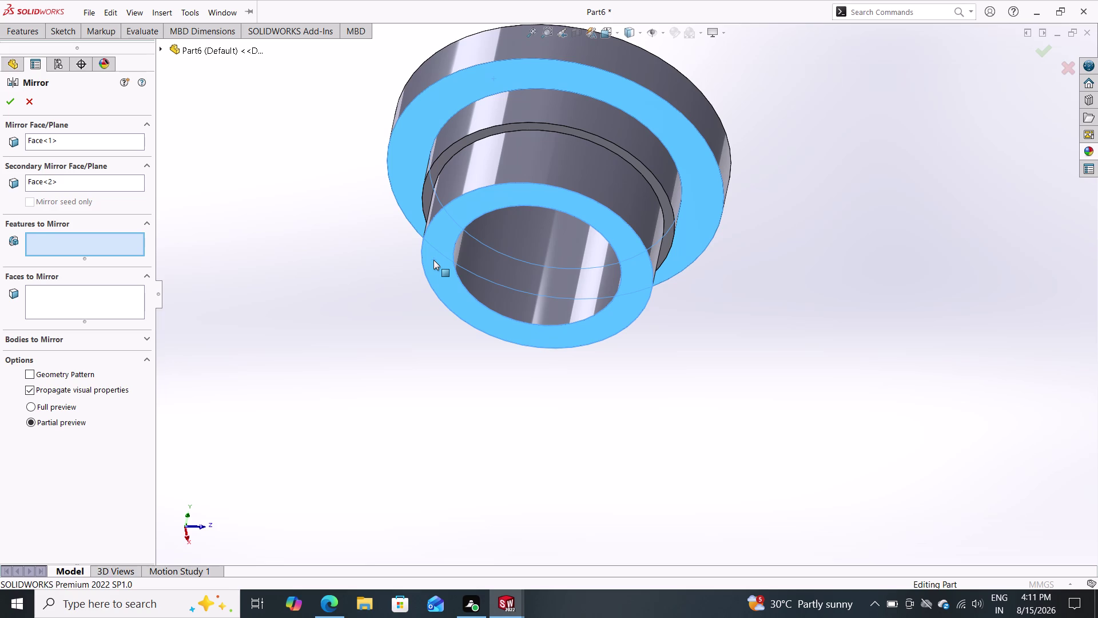
key(Escape)
key(Escape)
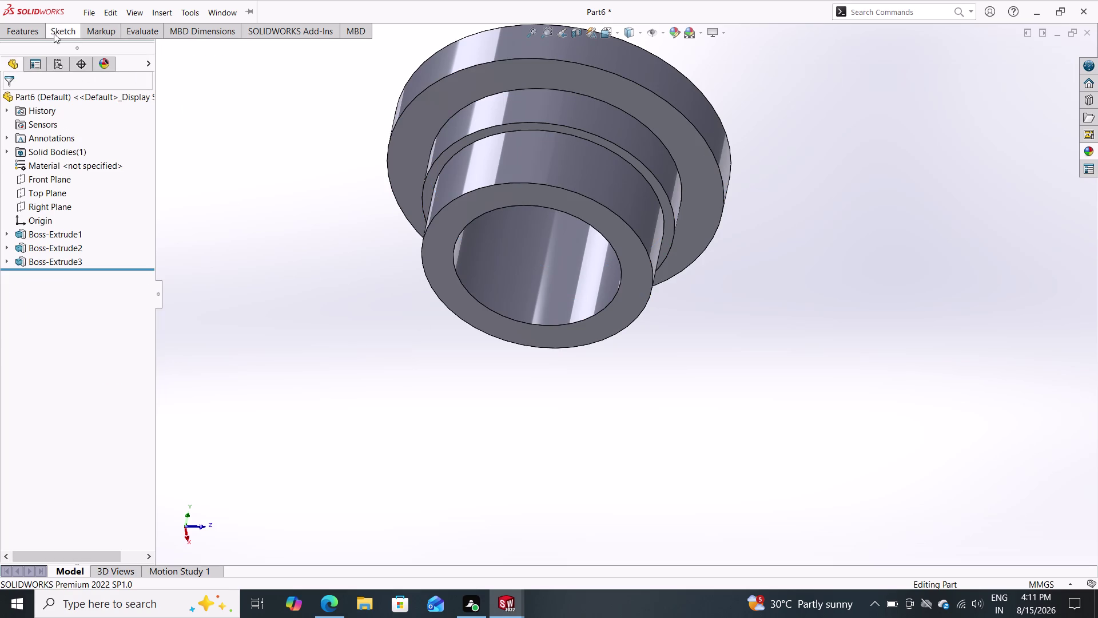
double_click(24, 29)
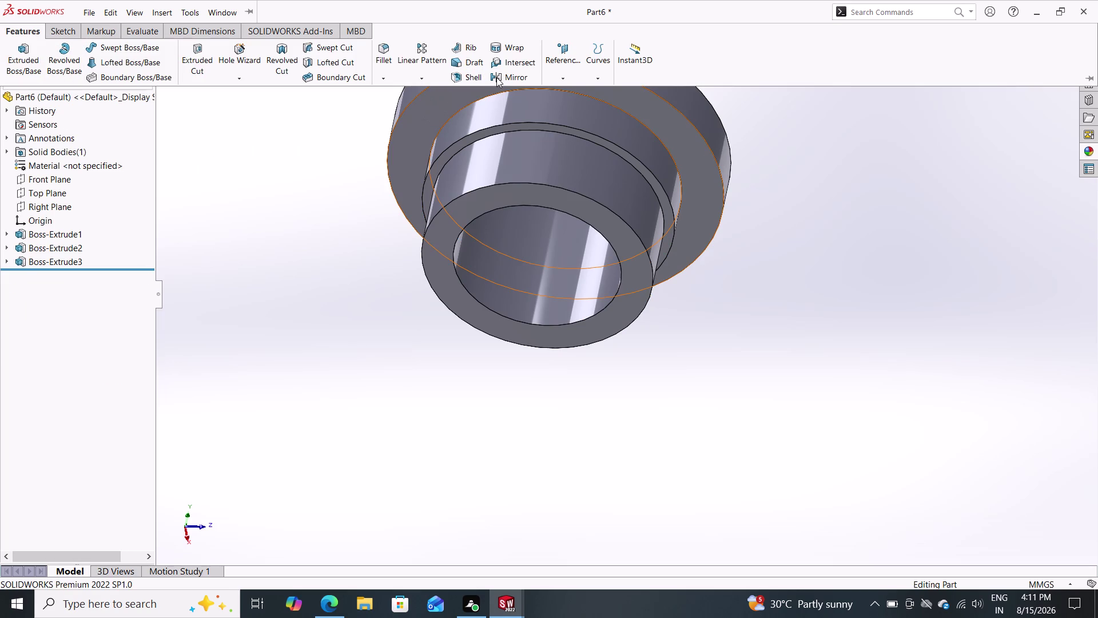
double_click(498, 77)
key(Escape)
key(Escape)
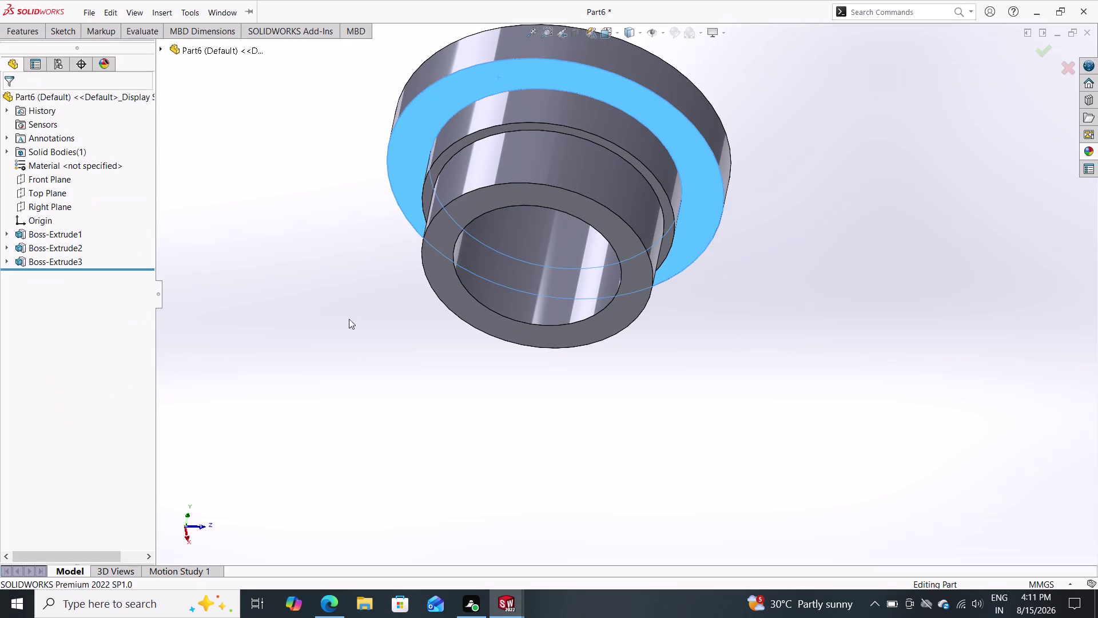
click(13, 25)
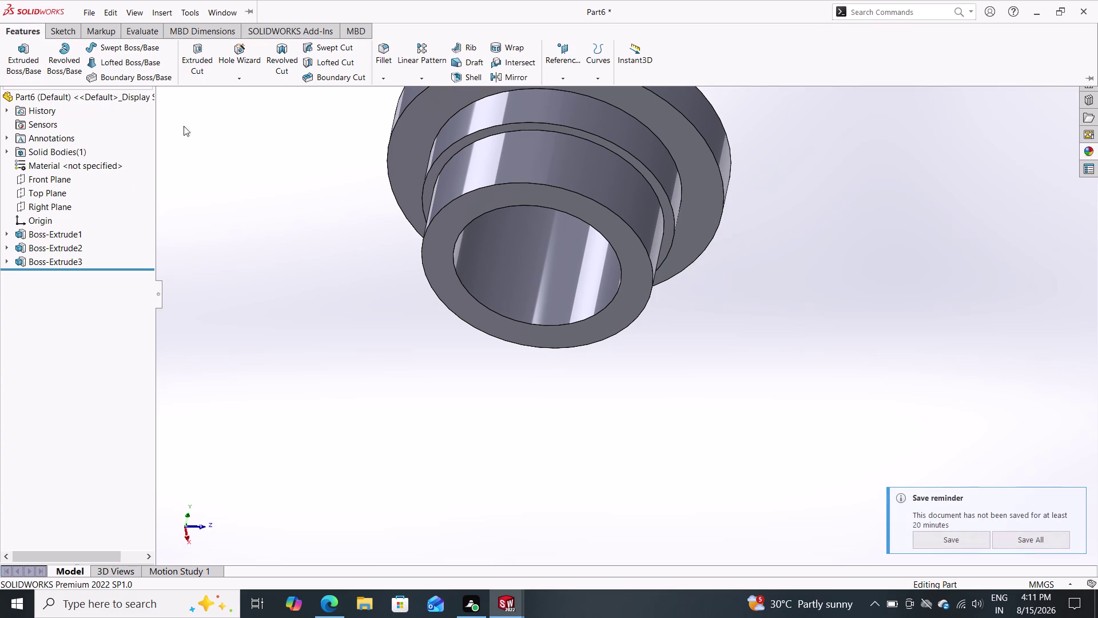
Set Mirror to the bore end face and whole body, then cancel it.
click(492, 73)
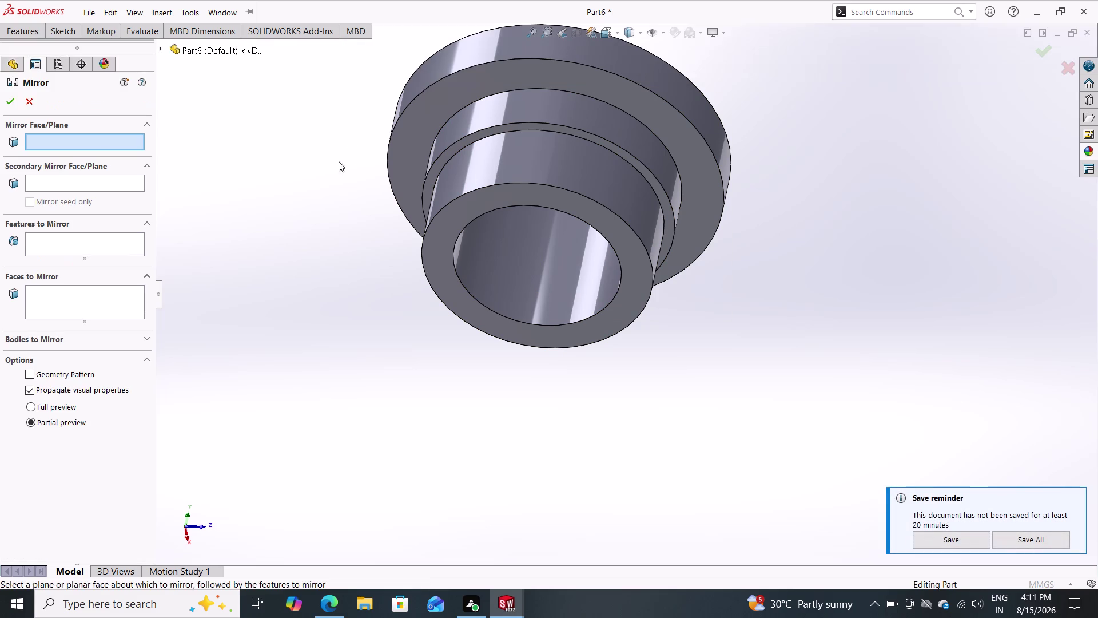
click(439, 254)
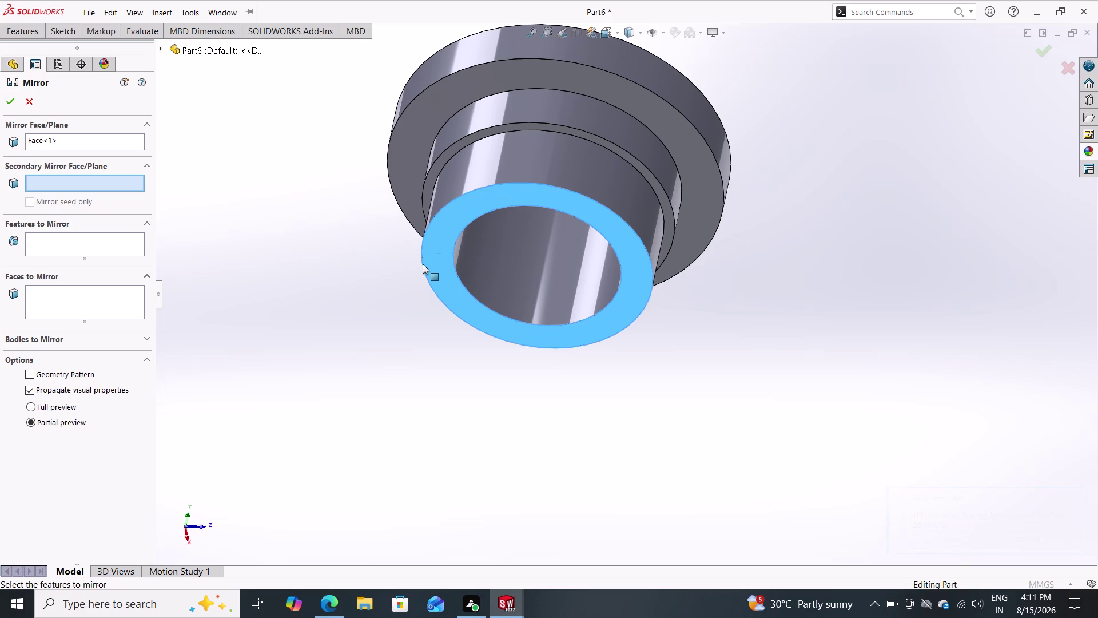
click(591, 173)
double_click(53, 306)
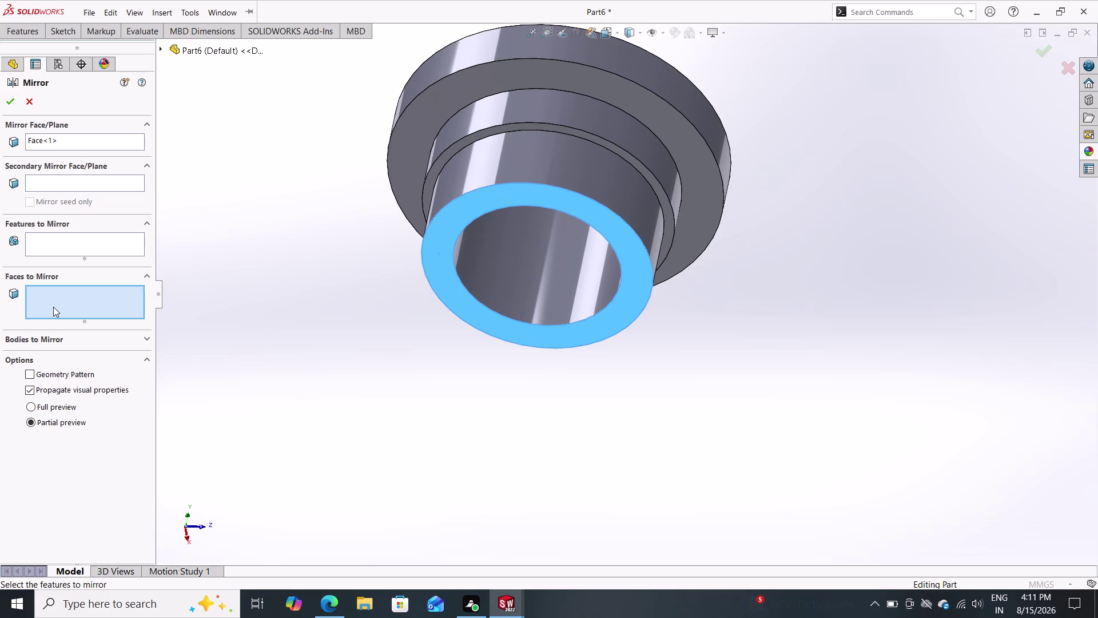
click(65, 341)
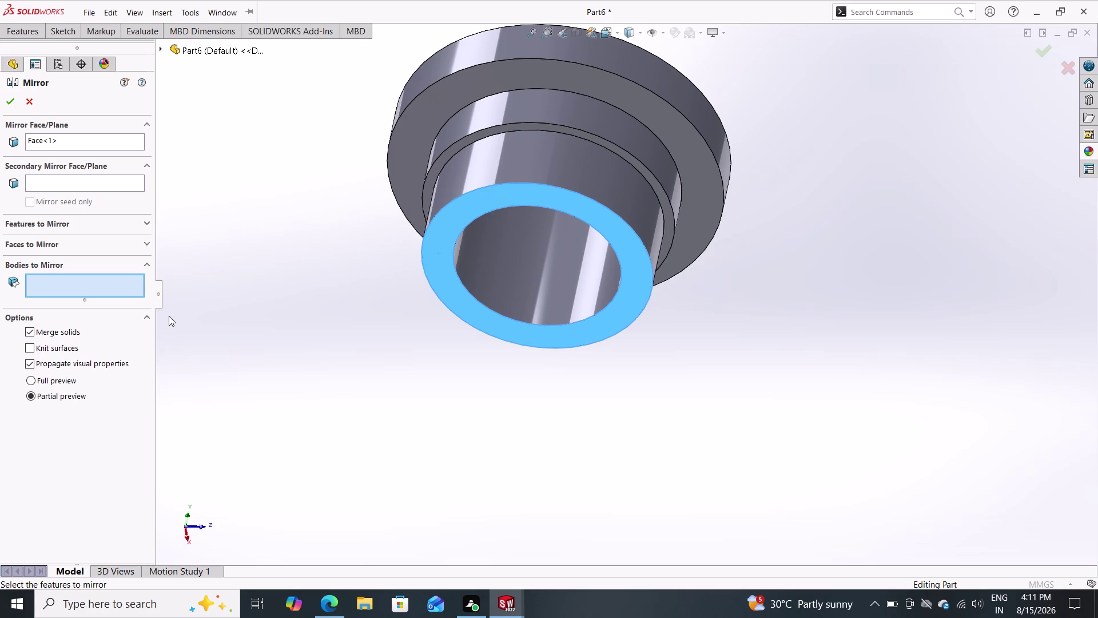
click(623, 192)
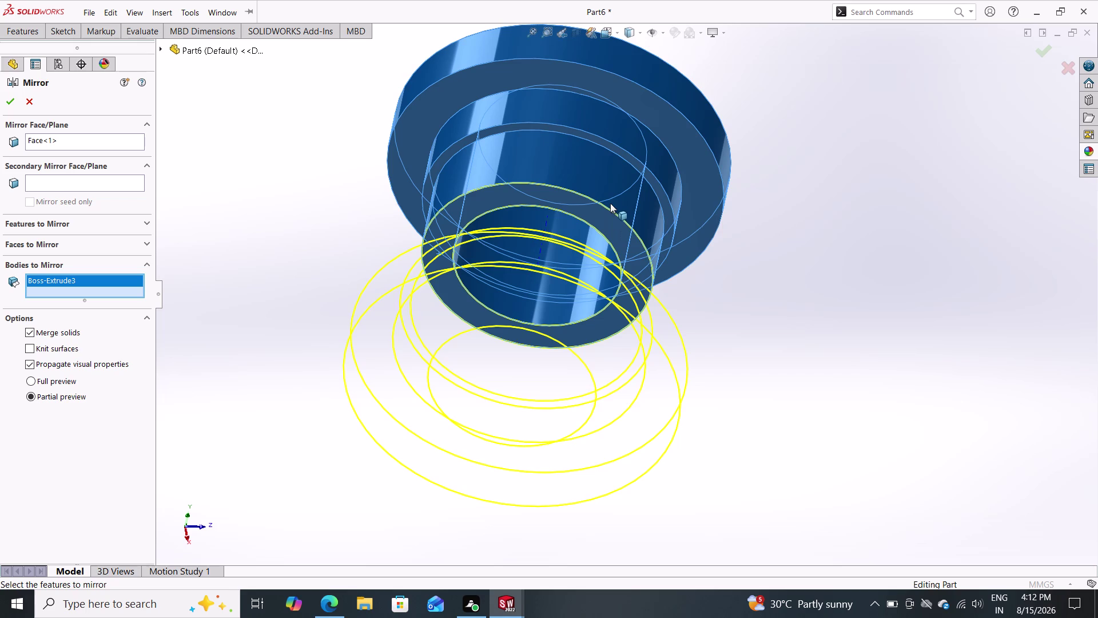
key(Escape)
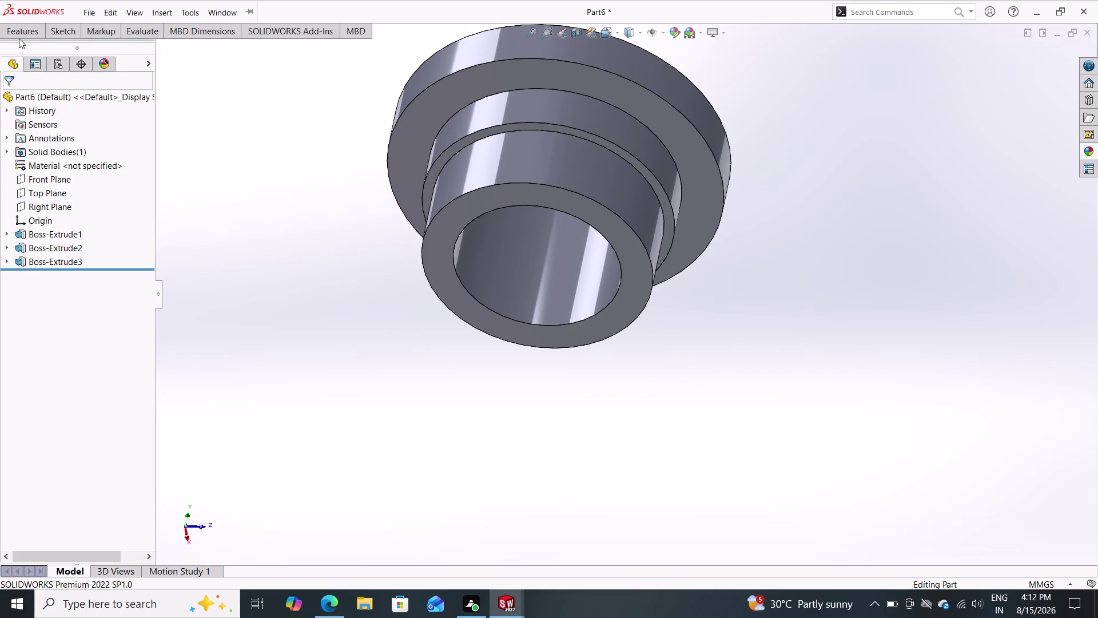
click(12, 29)
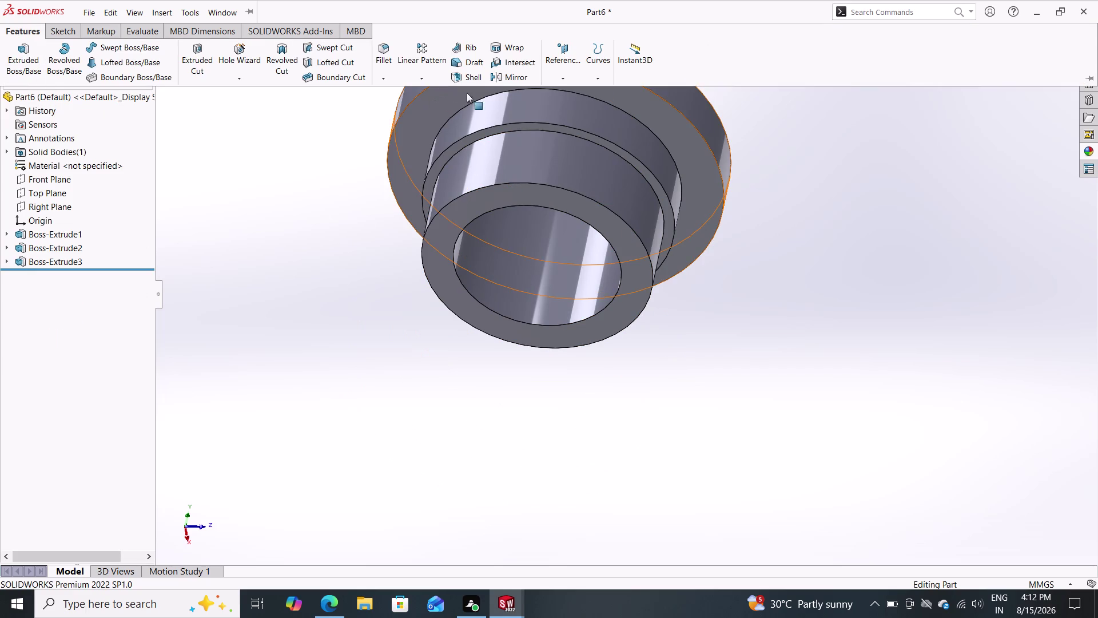
Mirror the bushing body about the bore end face, creating Mirror1.
click(500, 79)
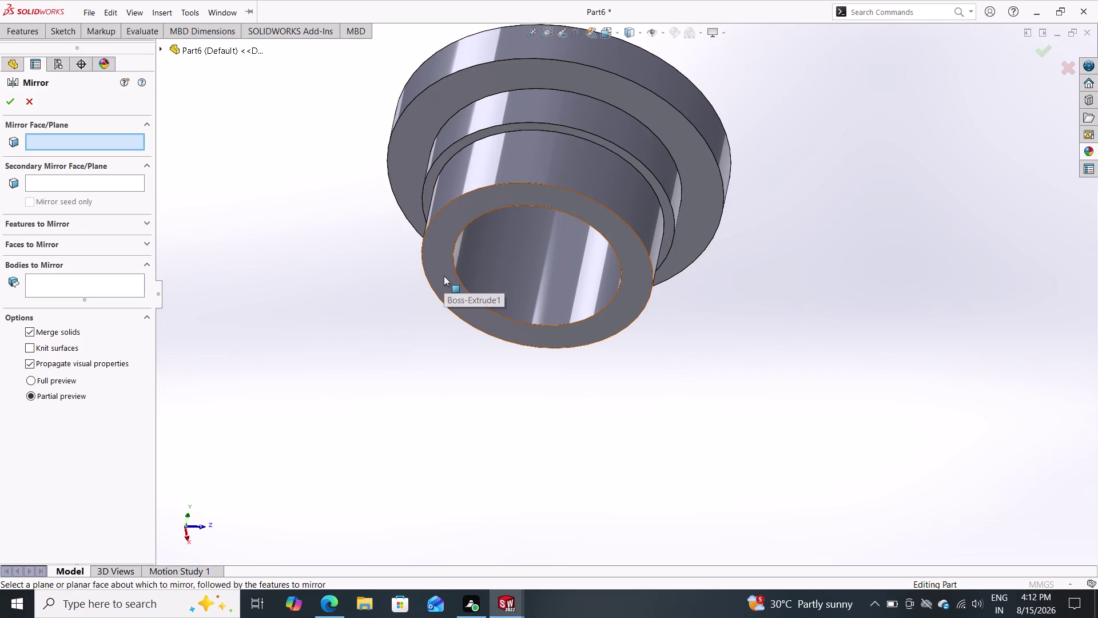
click(443, 276)
click(52, 283)
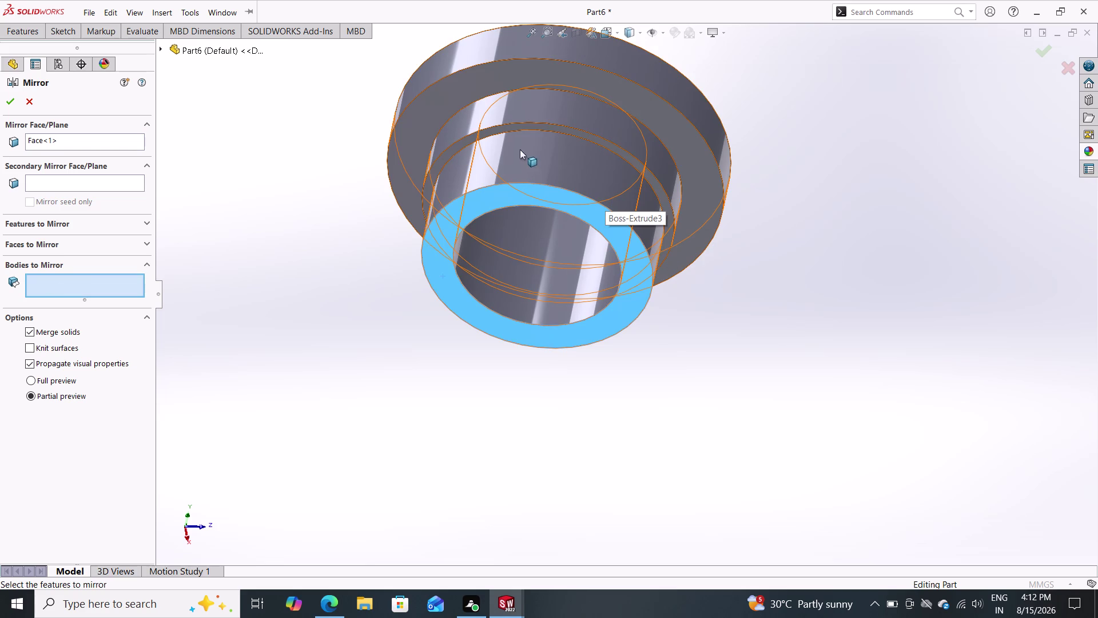
middle_drag(842, 270, 850, 359)
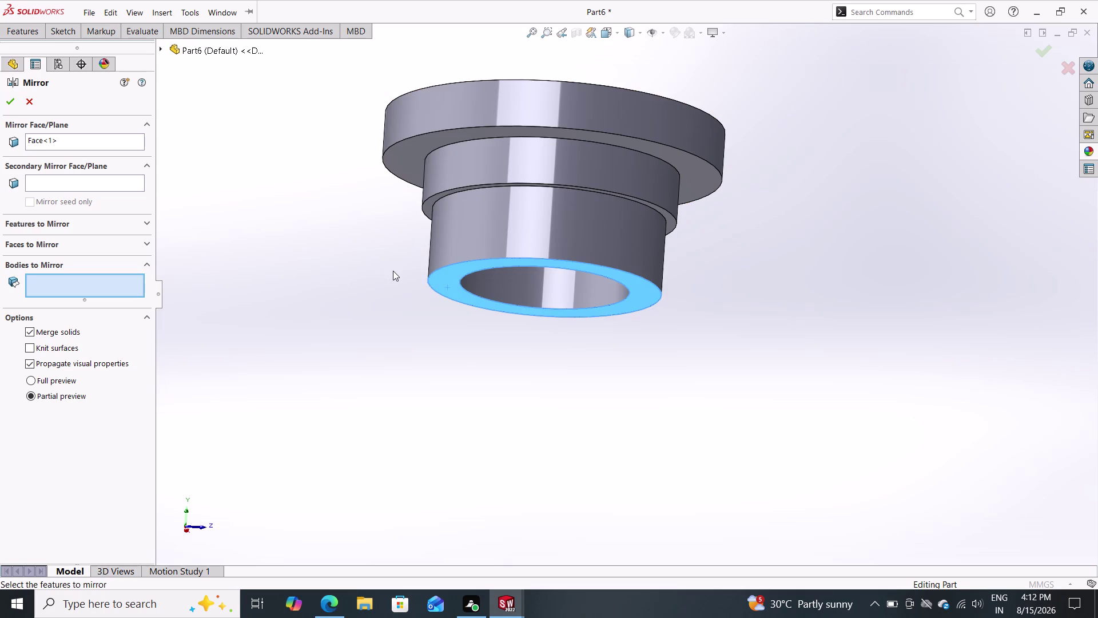
click(449, 229)
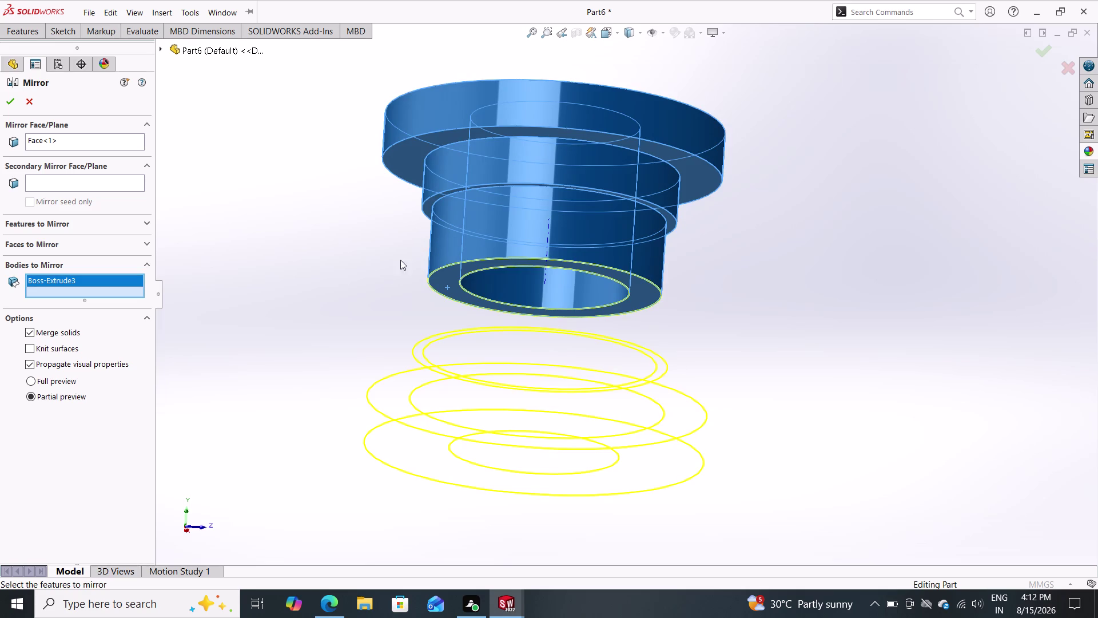
double_click(2, 101)
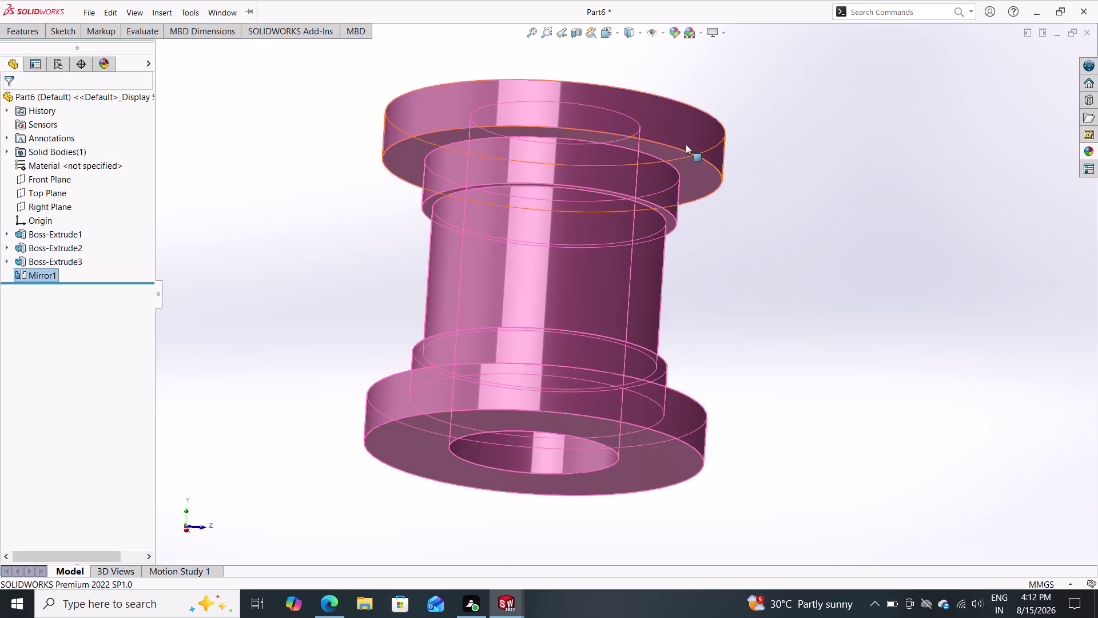
key(Escape)
key(Escape)
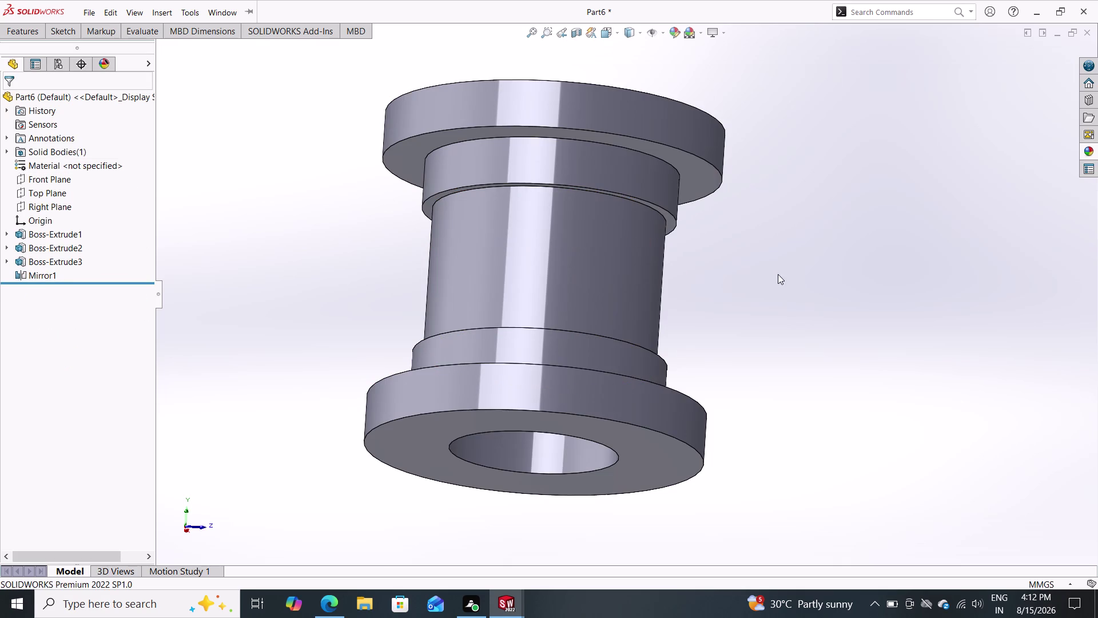
Delete Mirror1 and select Boss-Extrude1 in the feature tree for editing.
middle_drag(780, 276, 754, 346)
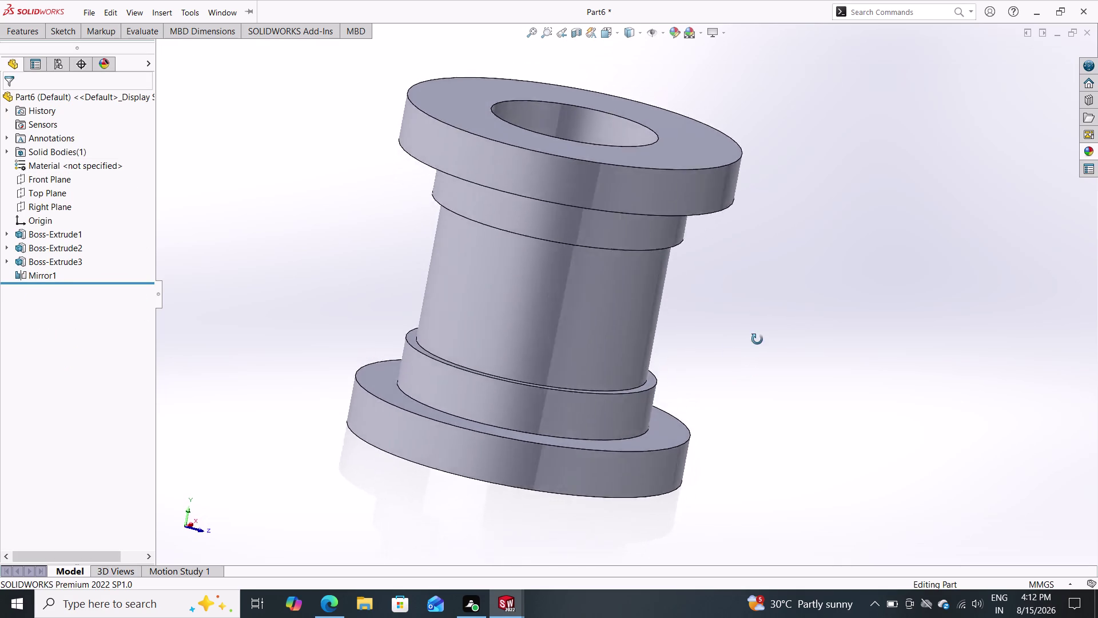
middle_drag(754, 346, 772, 290)
click(545, 363)
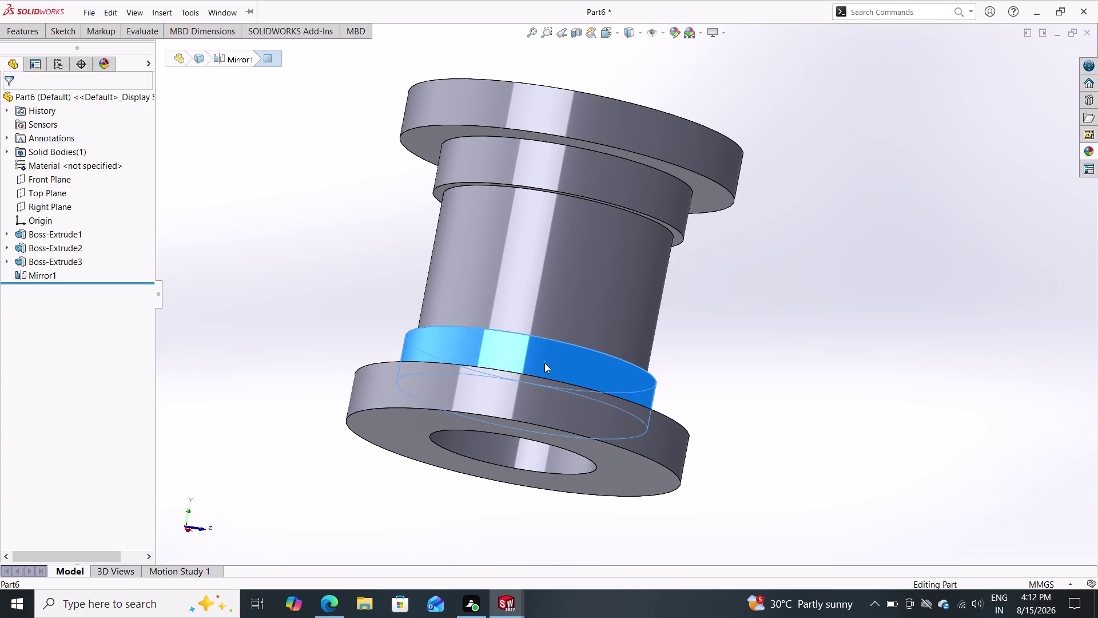
key(Delete)
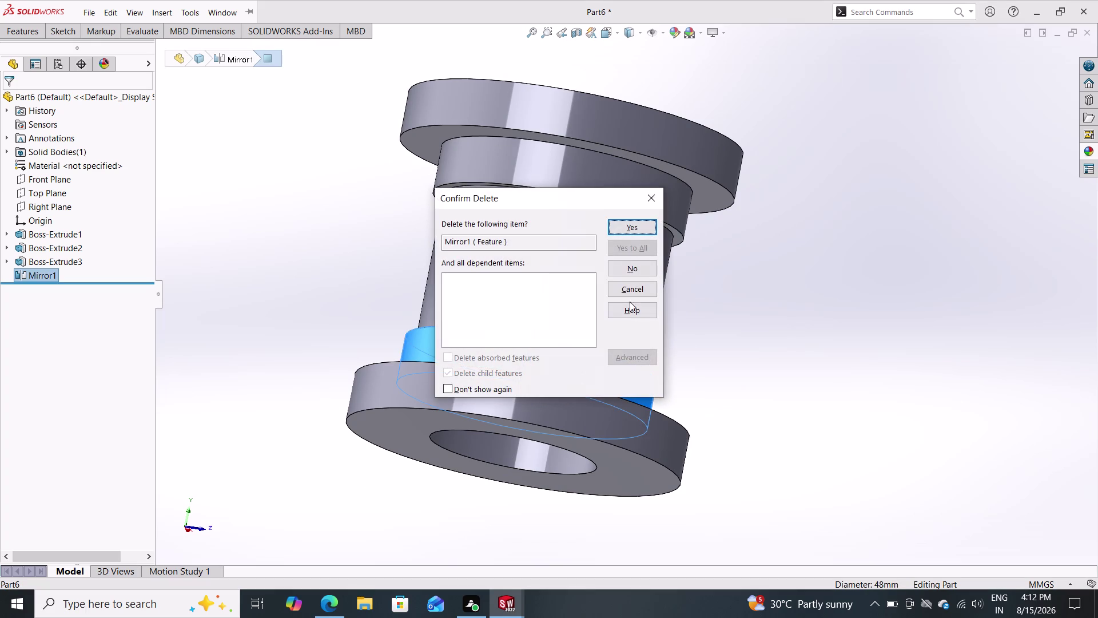
click(629, 229)
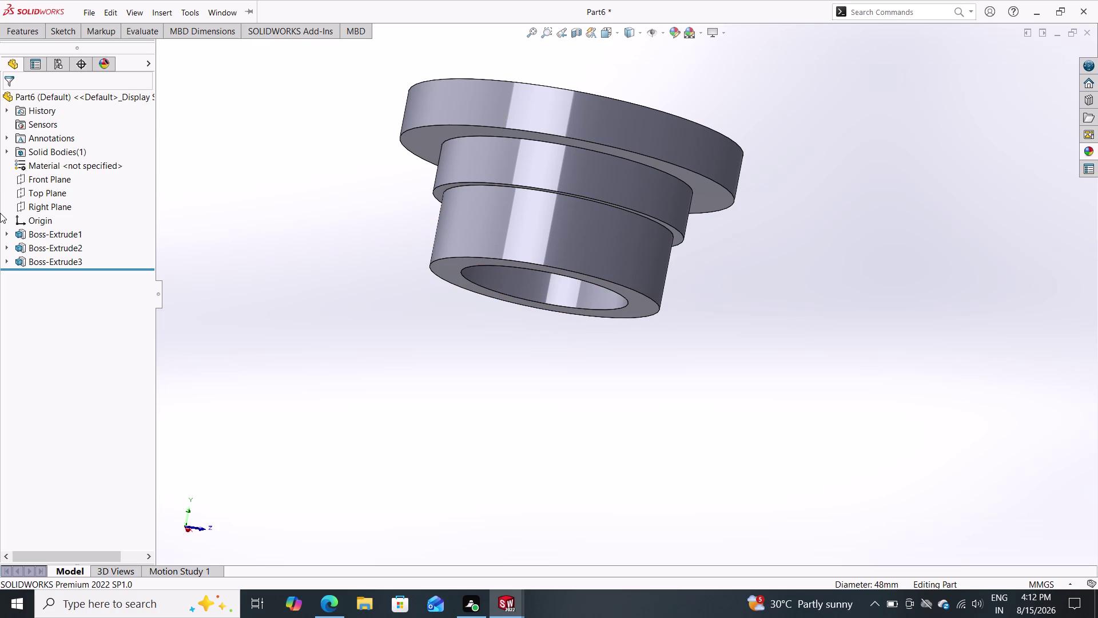
click(37, 237)
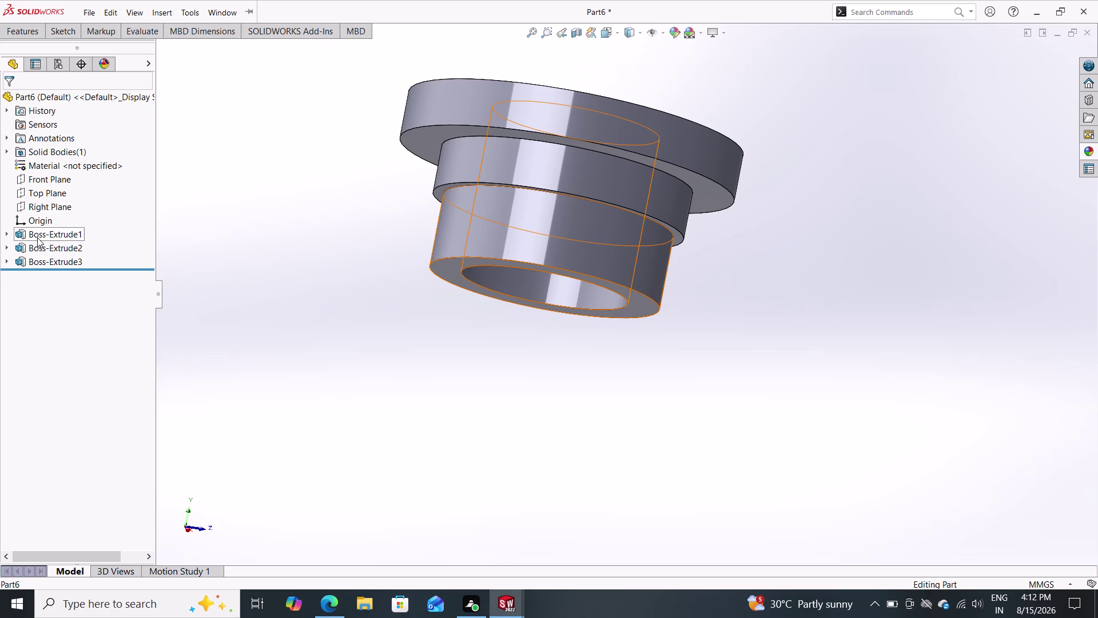
click(44, 207)
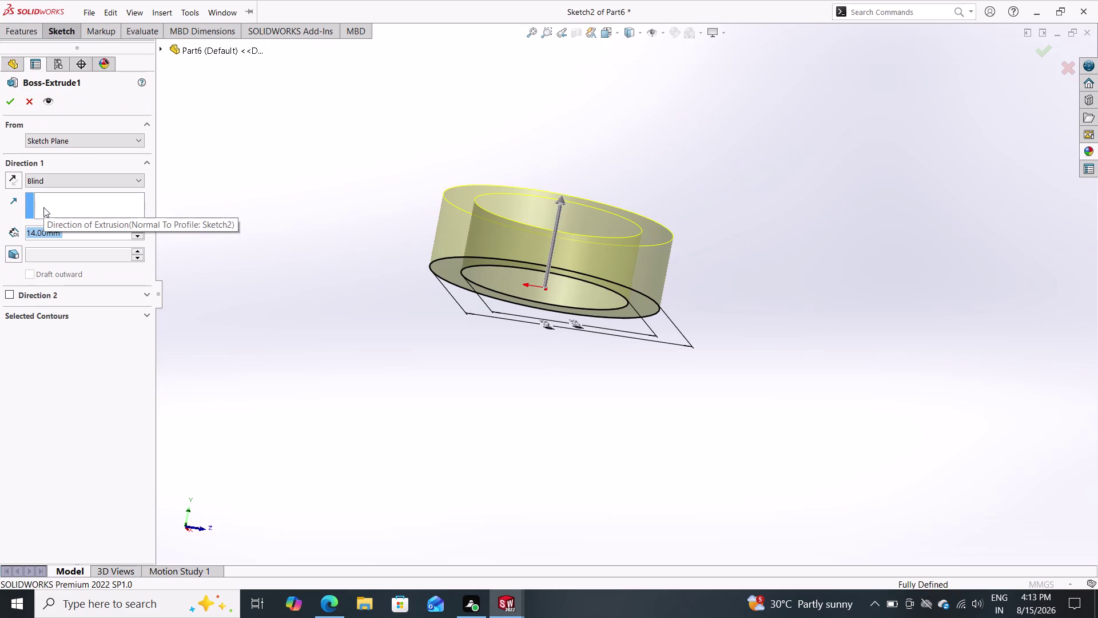
Change Boss-Extrude1 to Mid Plane with a 28 mm depth.
click(67, 181)
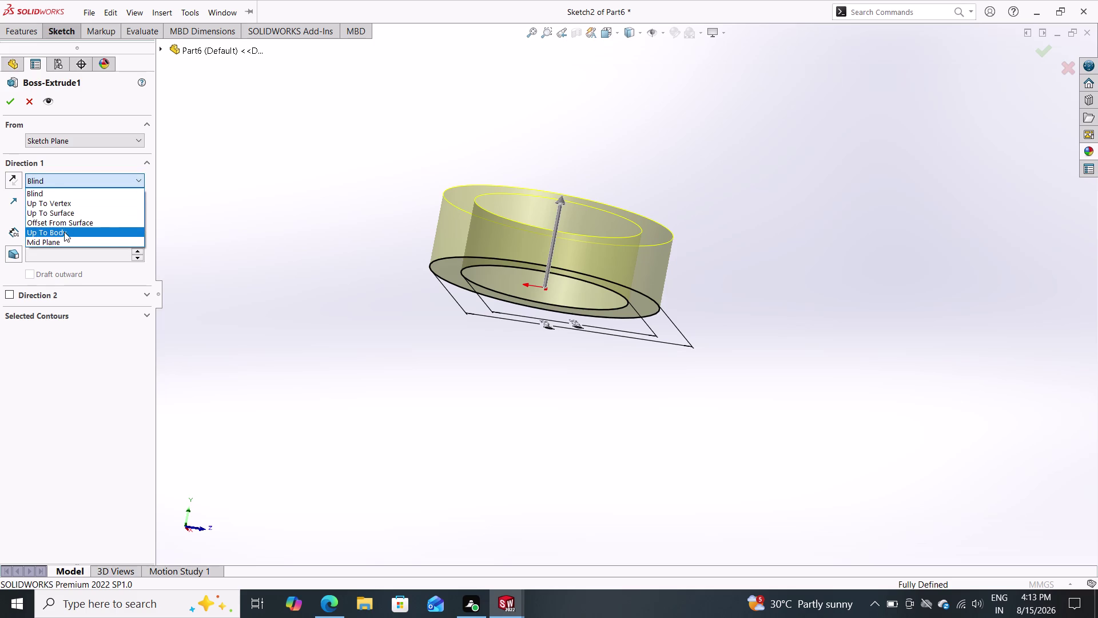
click(64, 237)
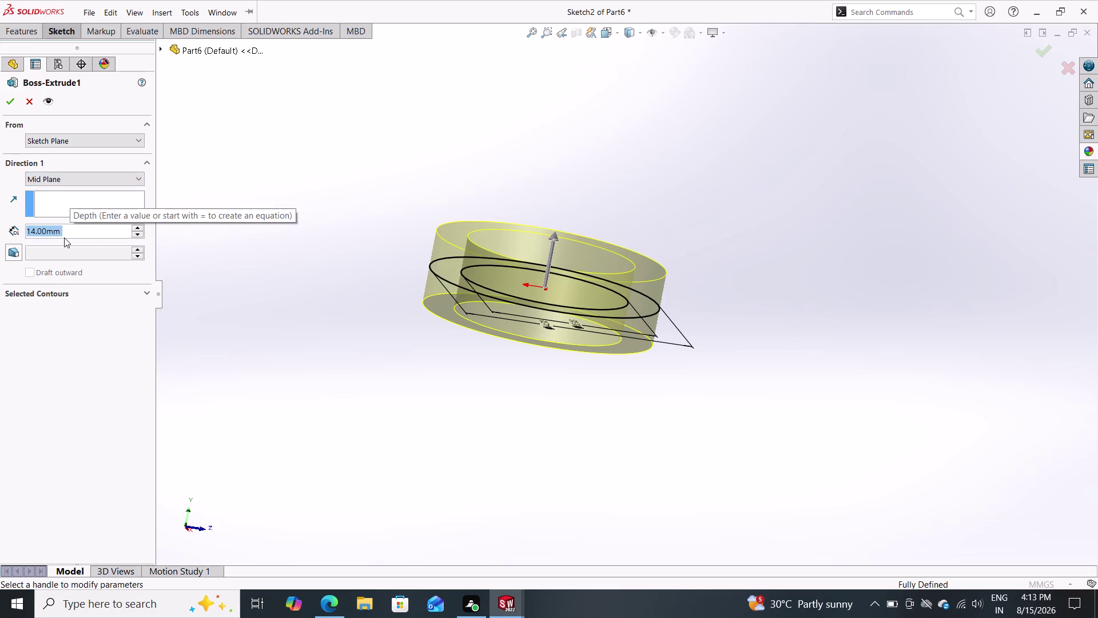
text(28)
key(Return)
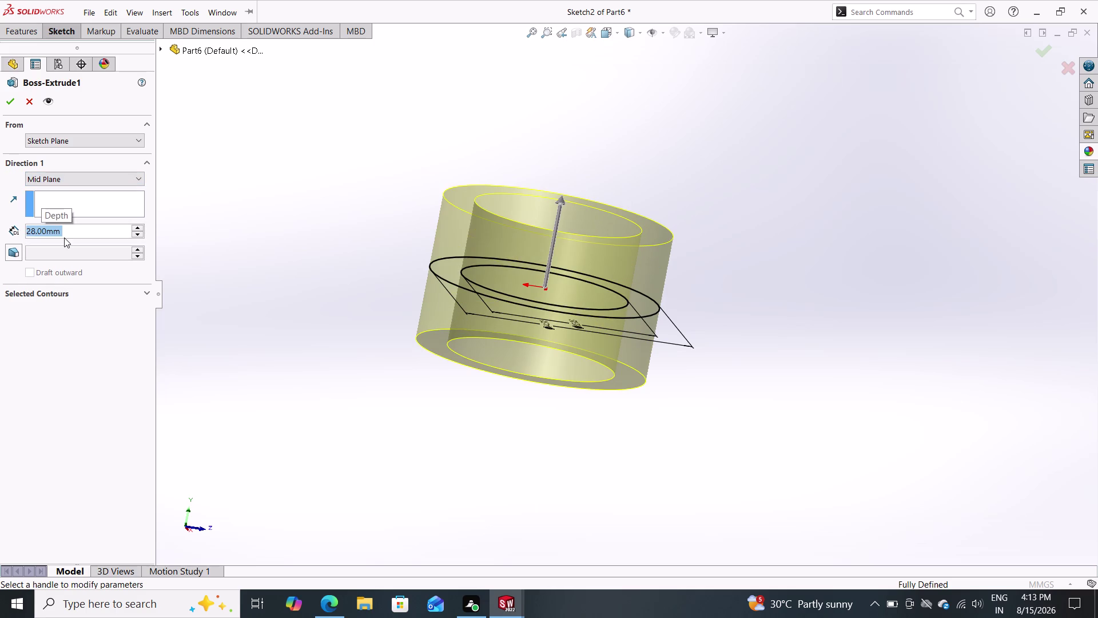
double_click(9, 100)
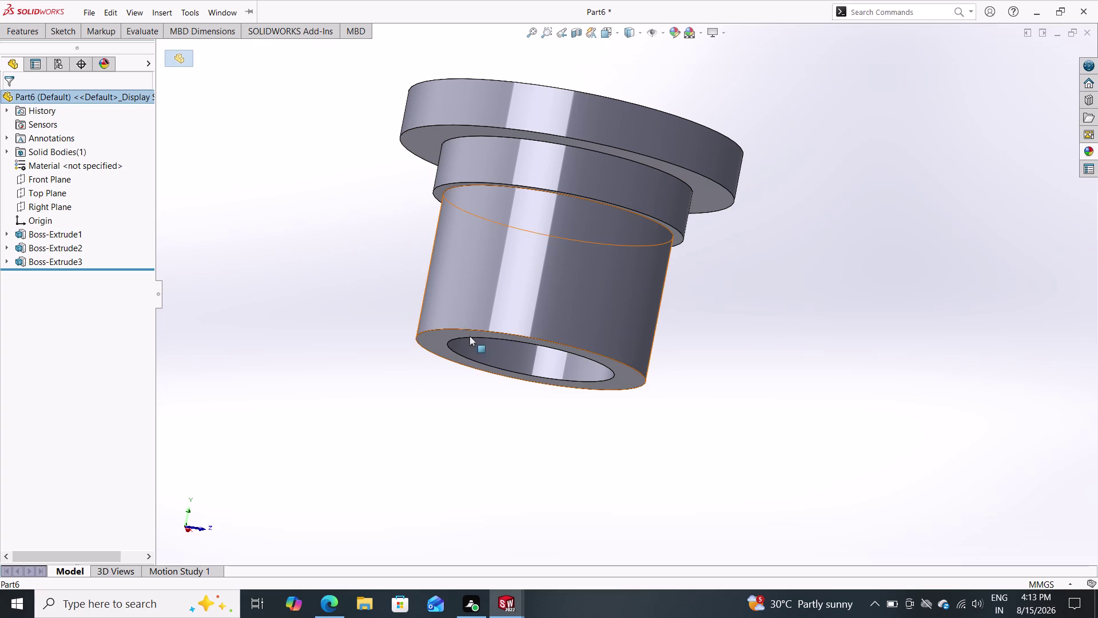
scroll(up, 3)
middle_drag(383, 375, 394, 235)
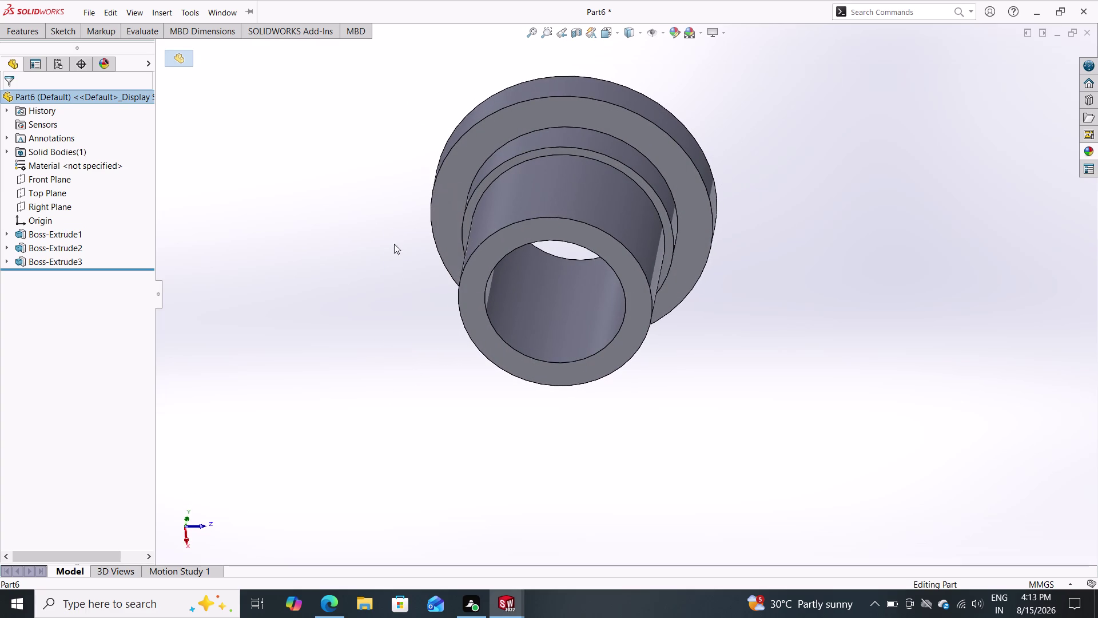
middle_drag(409, 306, 411, 279)
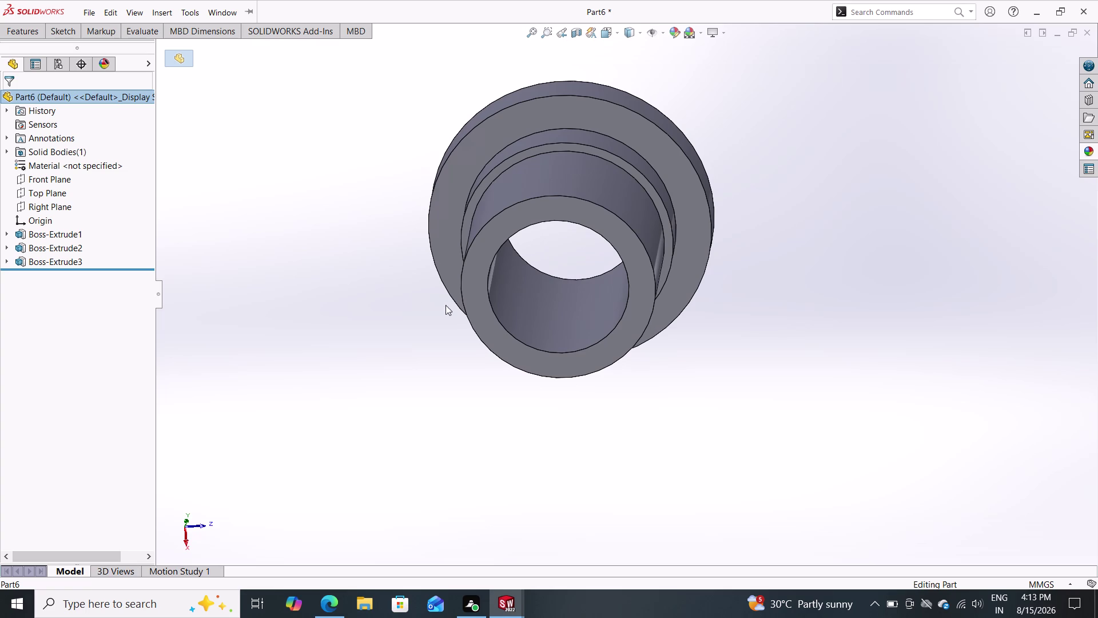
click(474, 309)
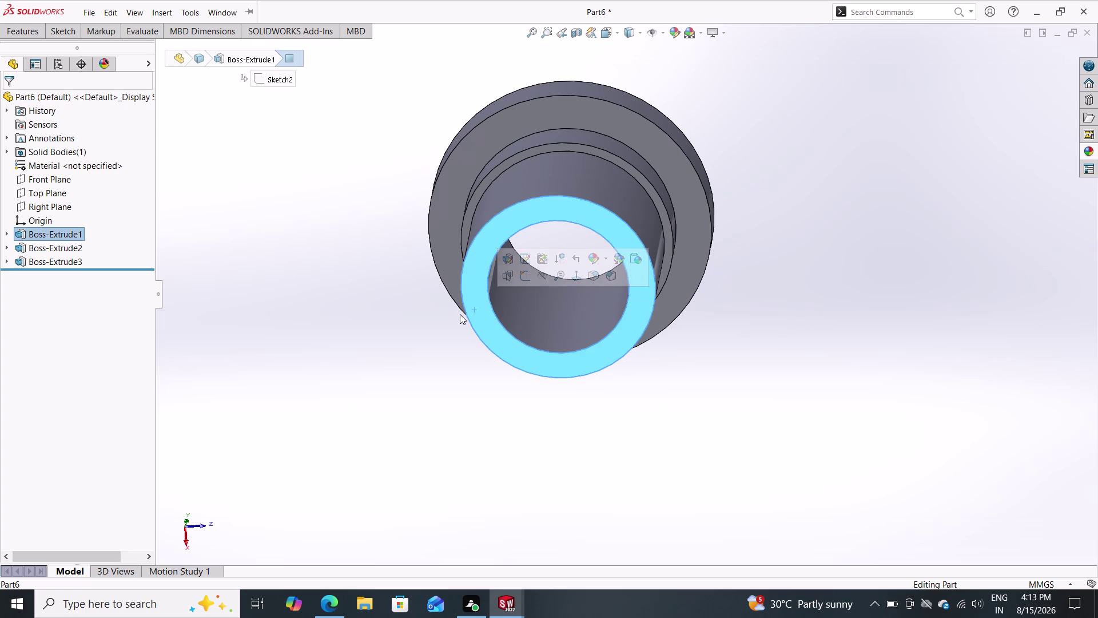
click(471, 287)
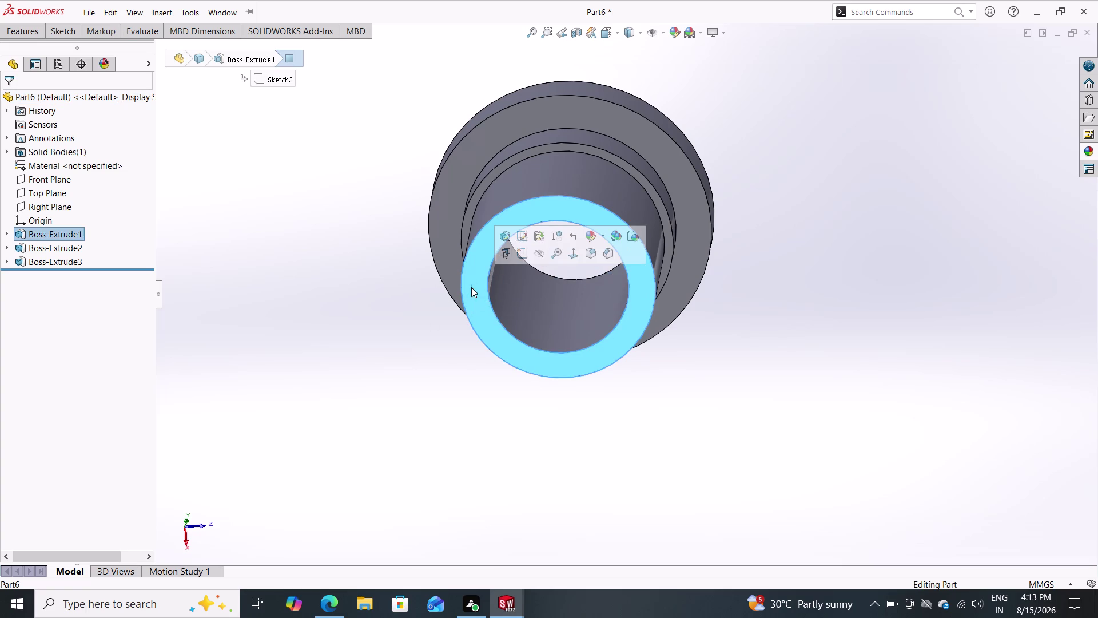
click(518, 251)
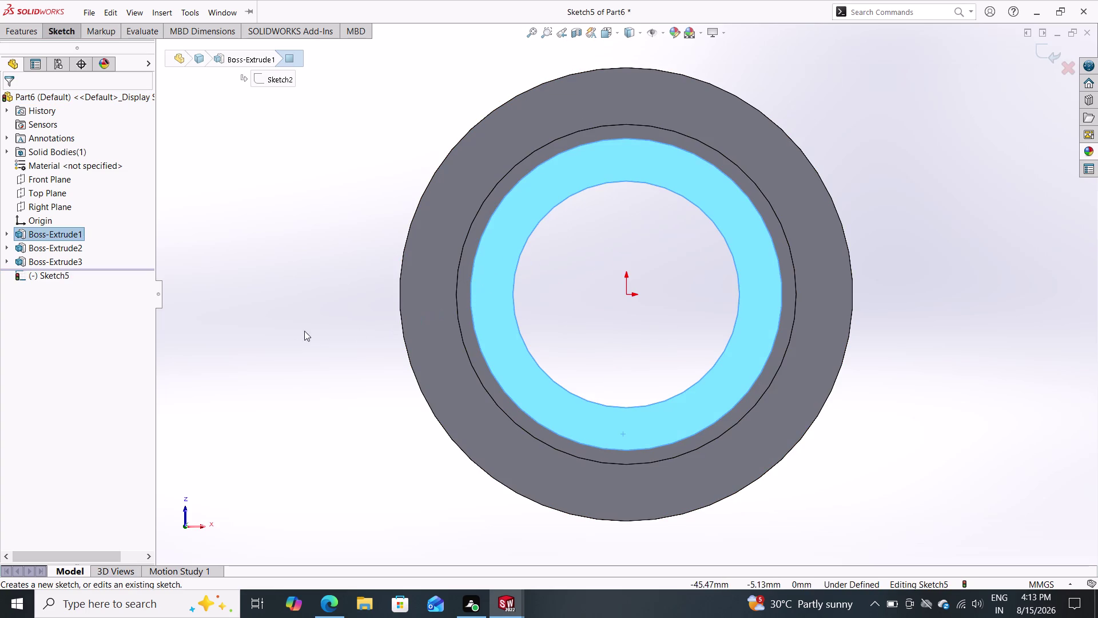
double_click(21, 32)
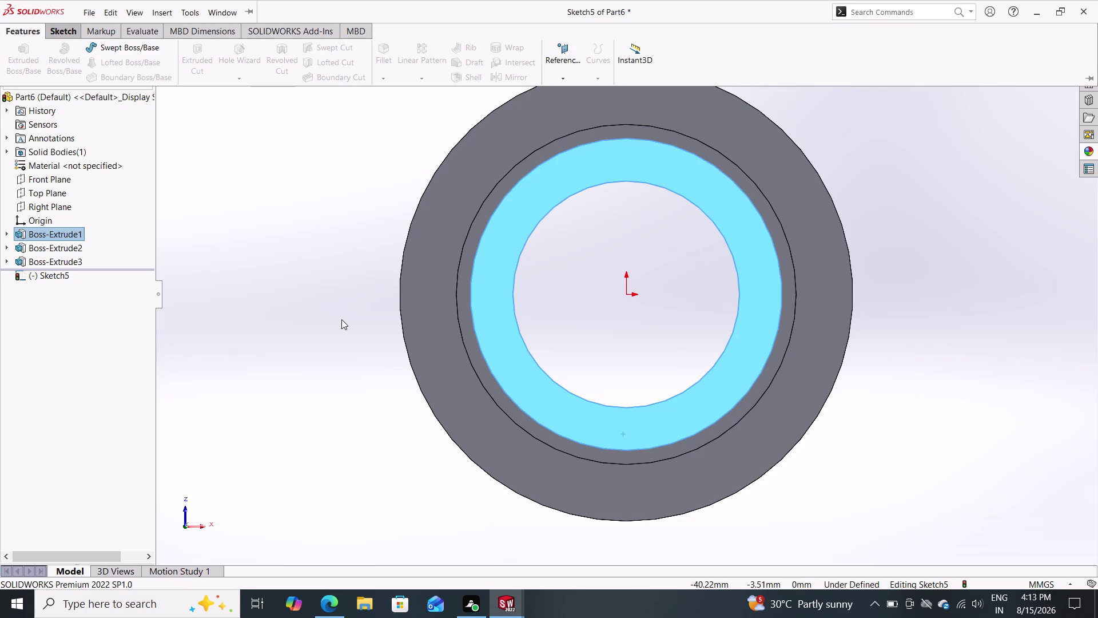
click(469, 339)
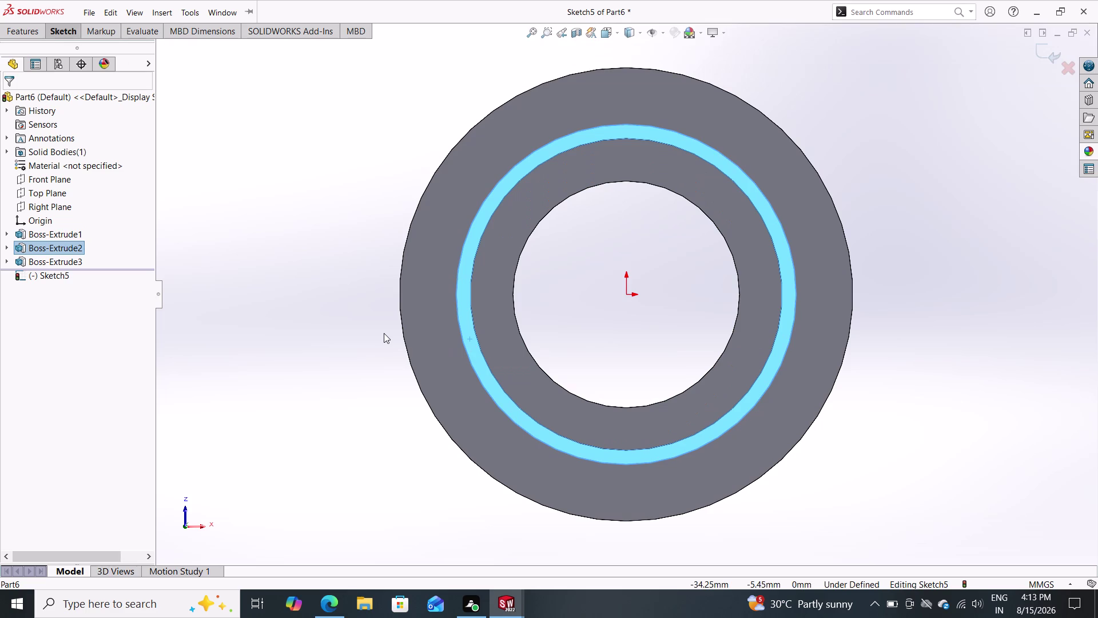
key(Escape)
key(Escape)
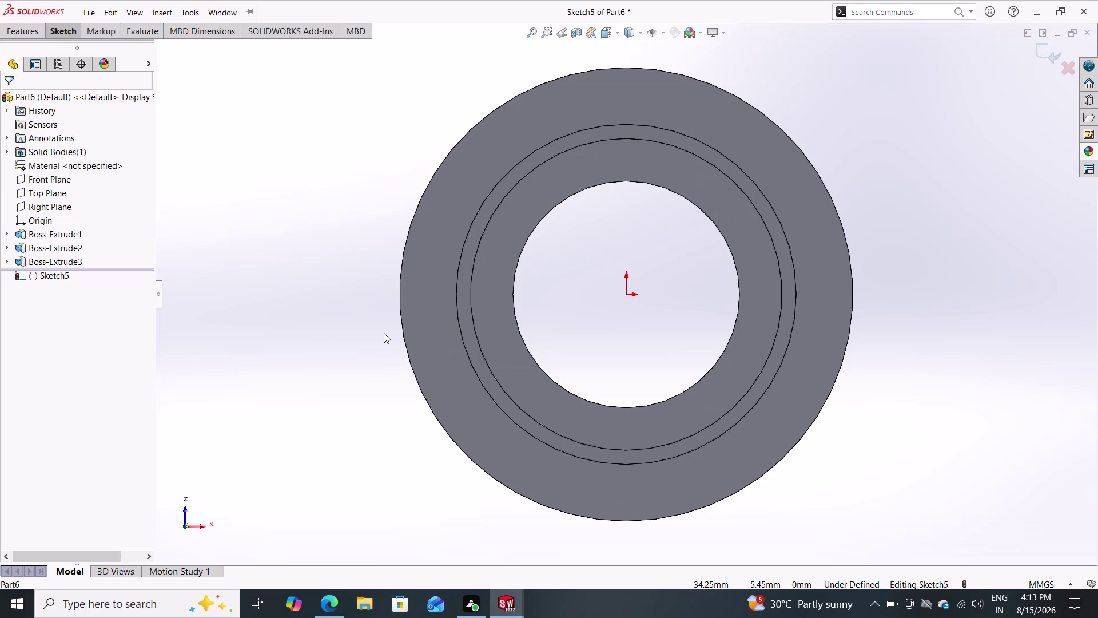
middle_drag(367, 264, 356, 363)
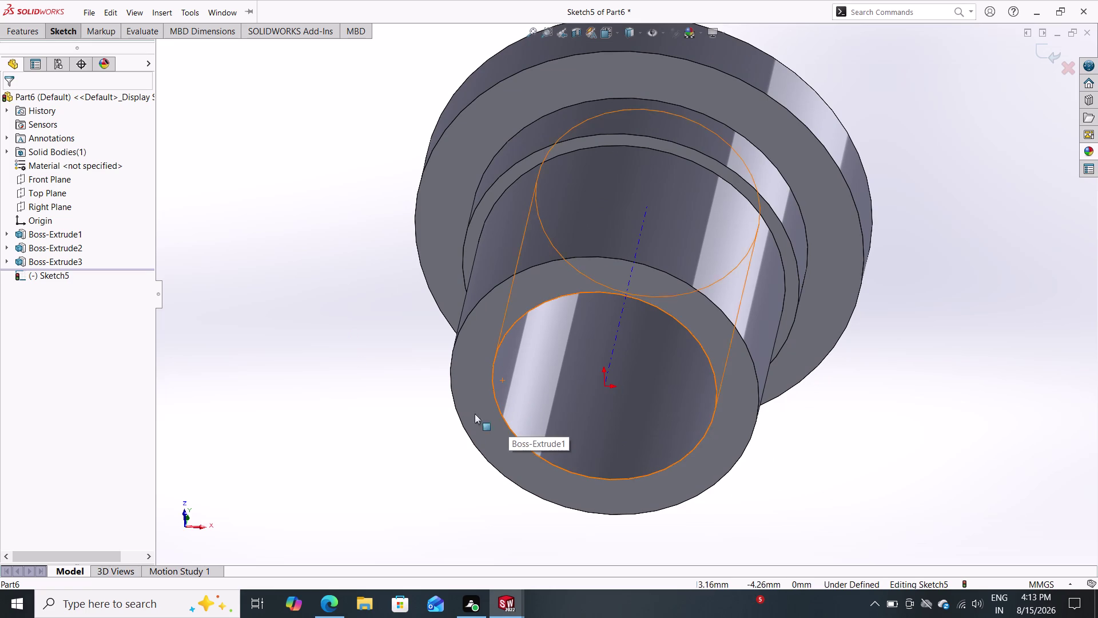
double_click(468, 395)
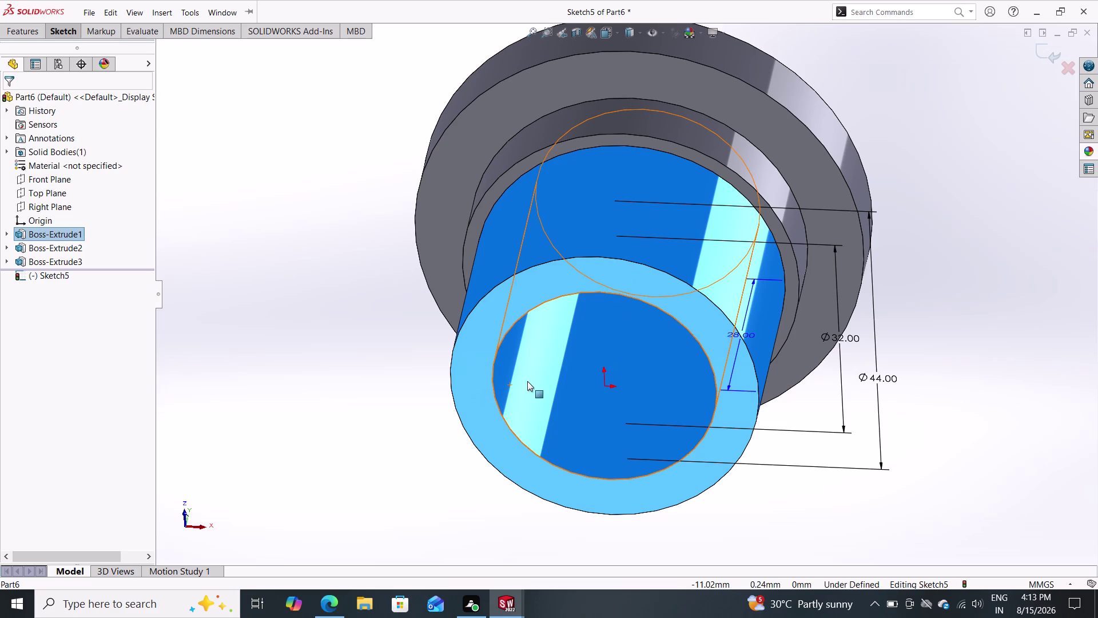
key(Escape)
key(Escape)
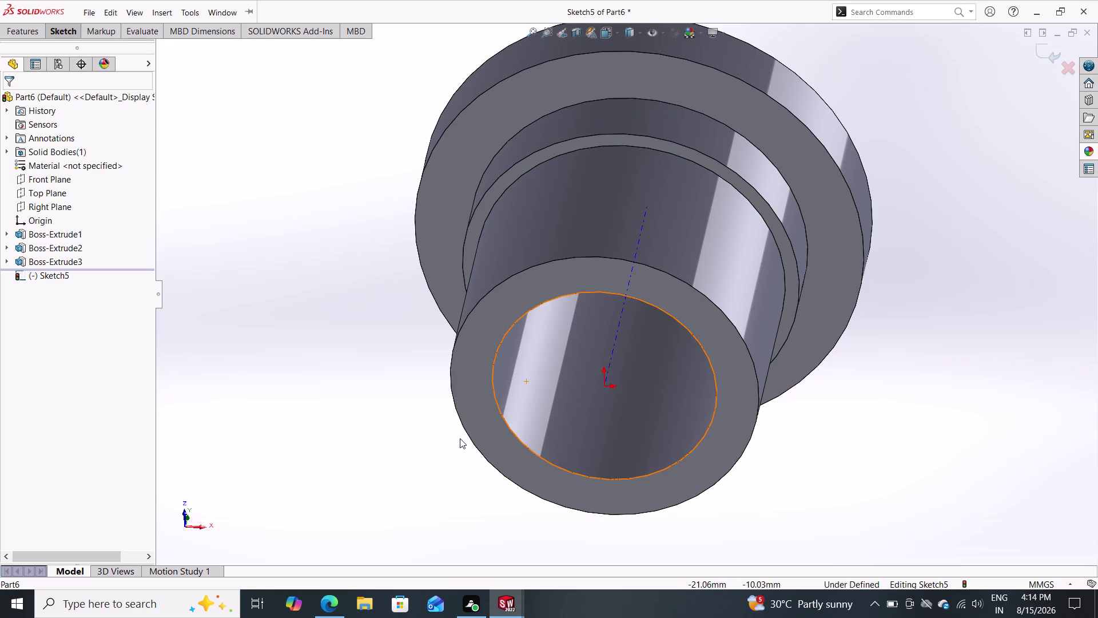
double_click(480, 414)
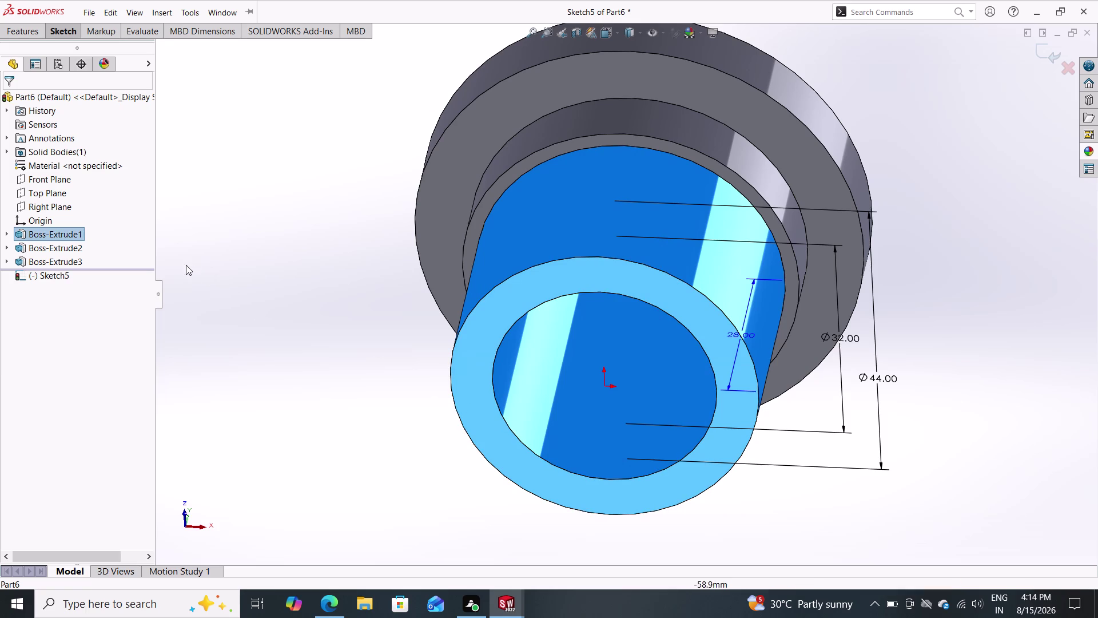
key(Escape)
key(Escape)
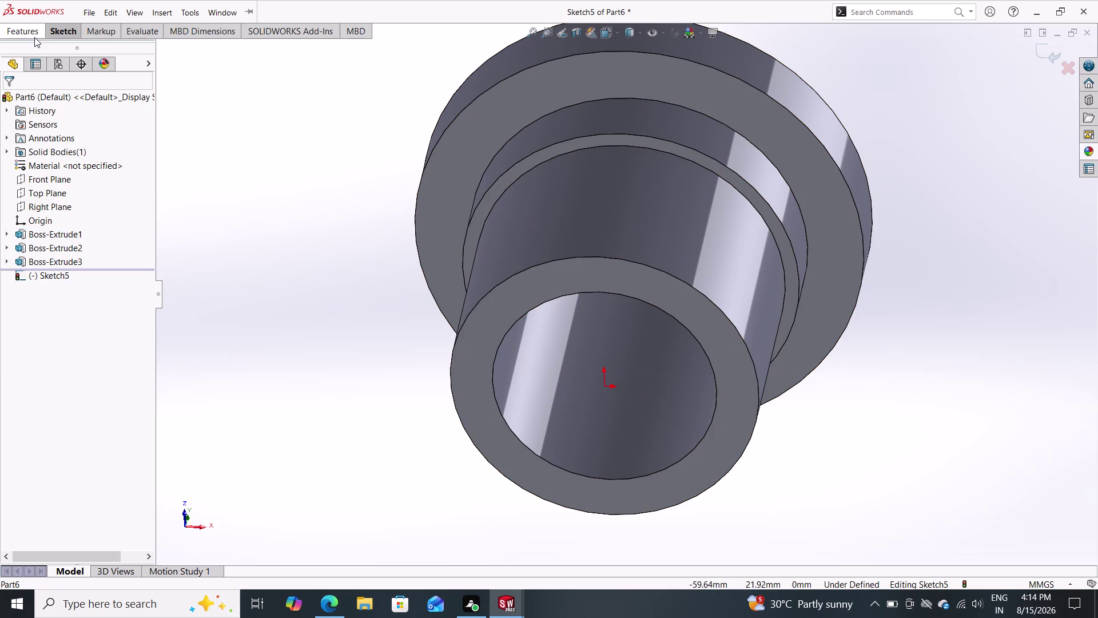
click(34, 36)
click(54, 34)
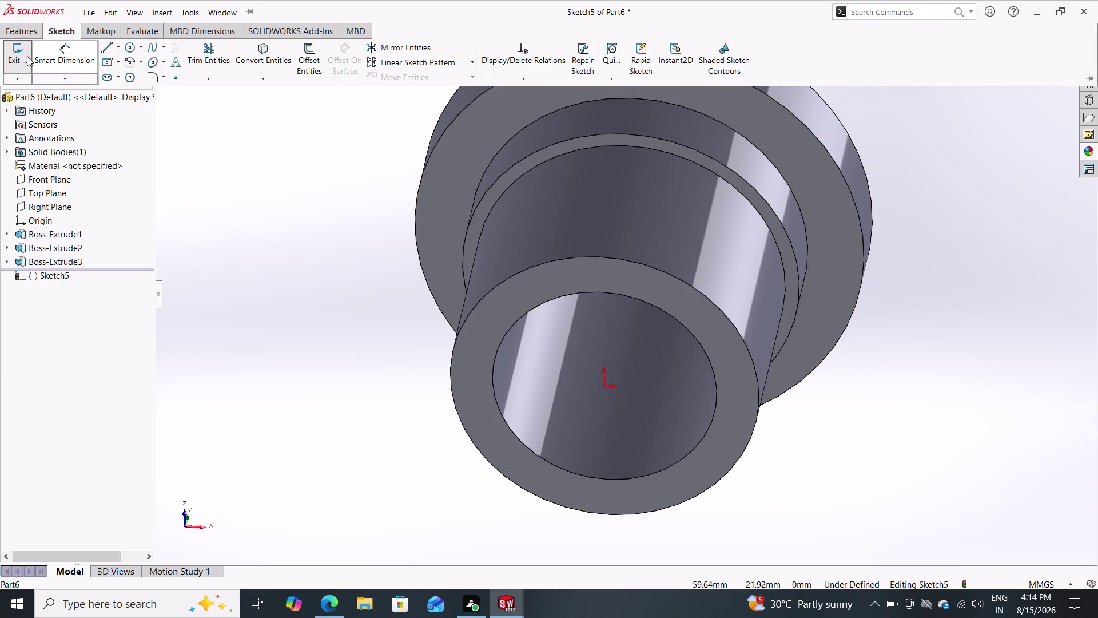
click(23, 56)
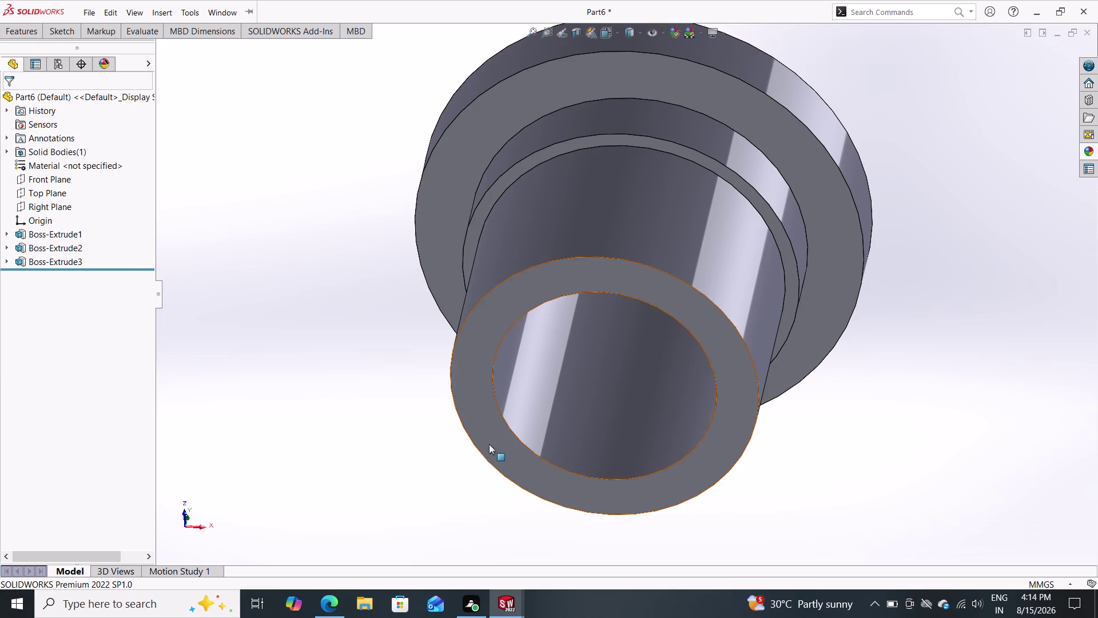
Start a new sketch on the bushing's bore end face and select its circular edge.
click(489, 443)
click(535, 411)
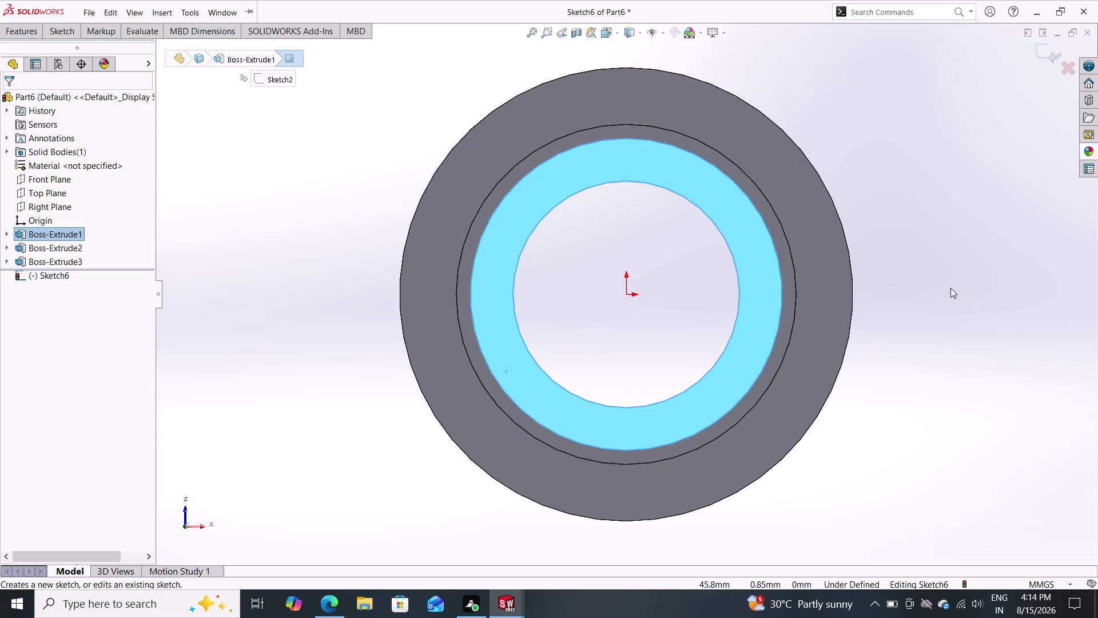
middle_drag(943, 295, 922, 330)
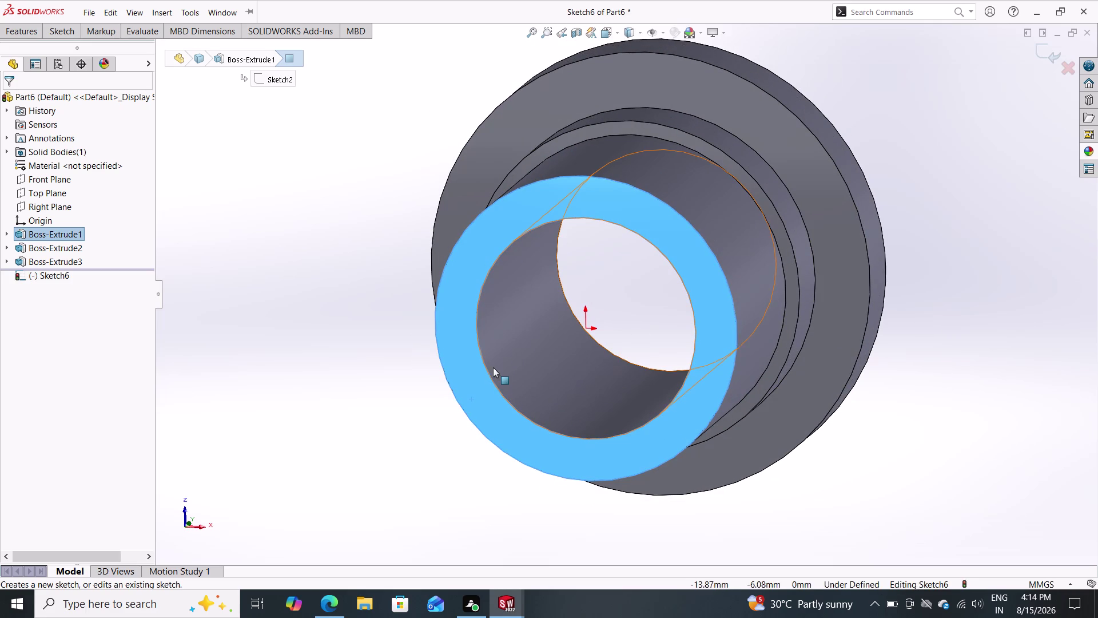
click(498, 365)
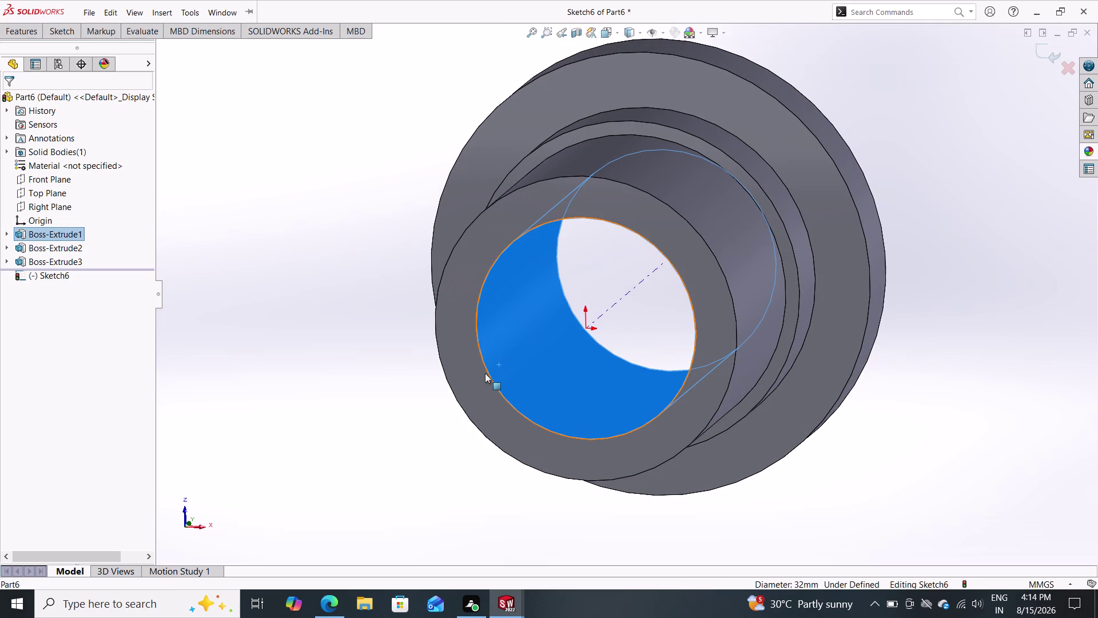
Convert the outer and inner bore edges into sketch circles, giving a 32 mm circle.
click(16, 37)
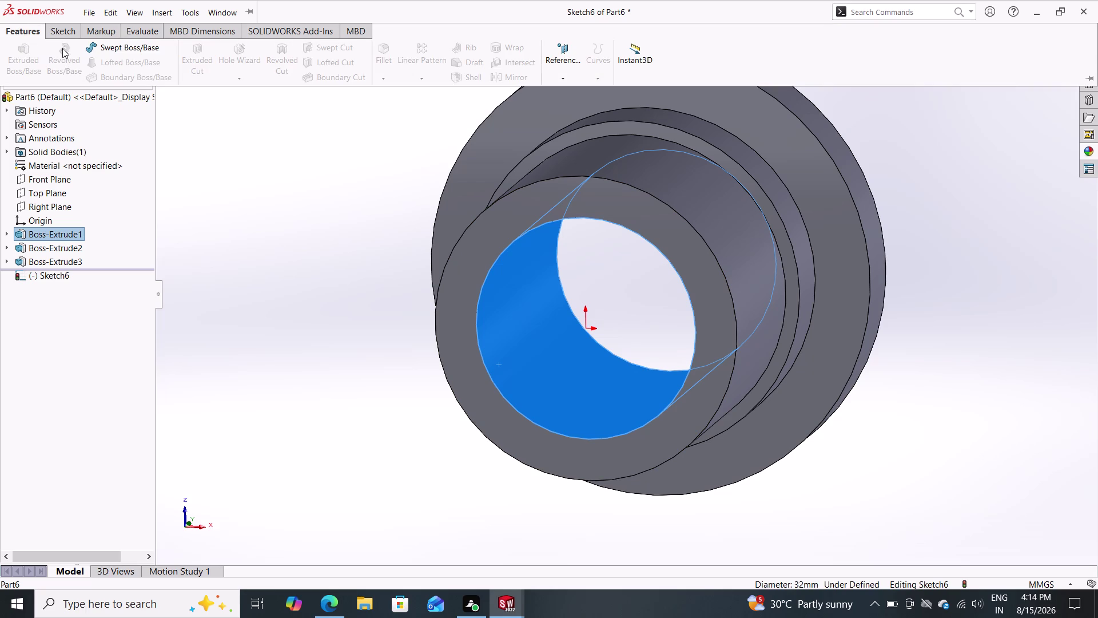
click(60, 38)
click(258, 58)
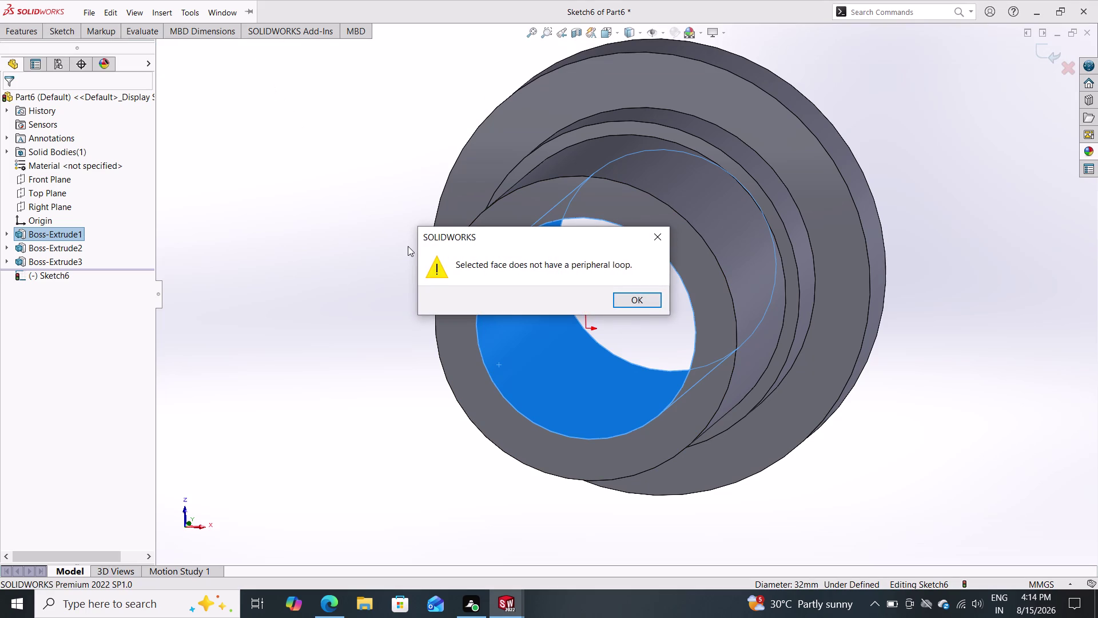
double_click(622, 300)
click(481, 356)
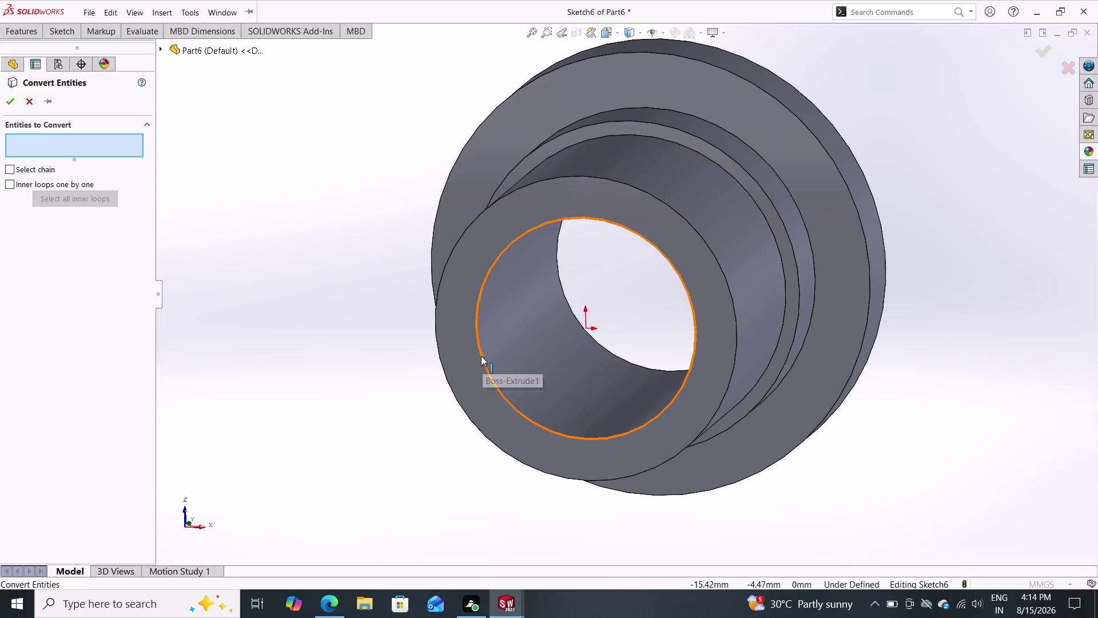
key(Escape)
key(Escape)
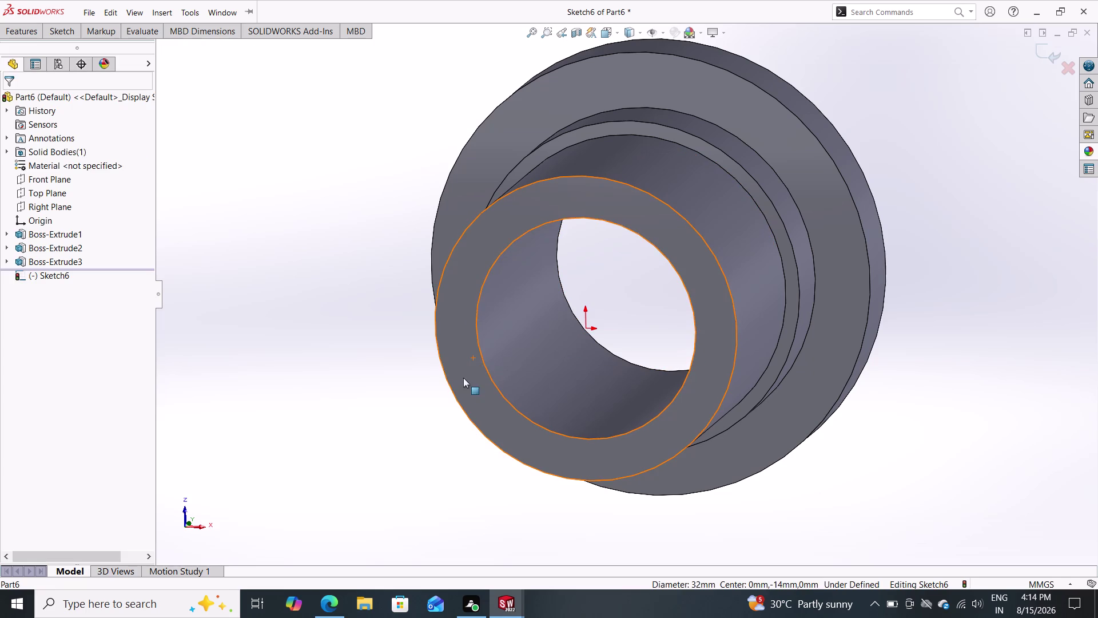
key(Escape)
key(Escape)
key(Escape)
key(Escape)
key(Escape)
key(Escape)
key(Escape)
middle_drag(941, 262, 967, 356)
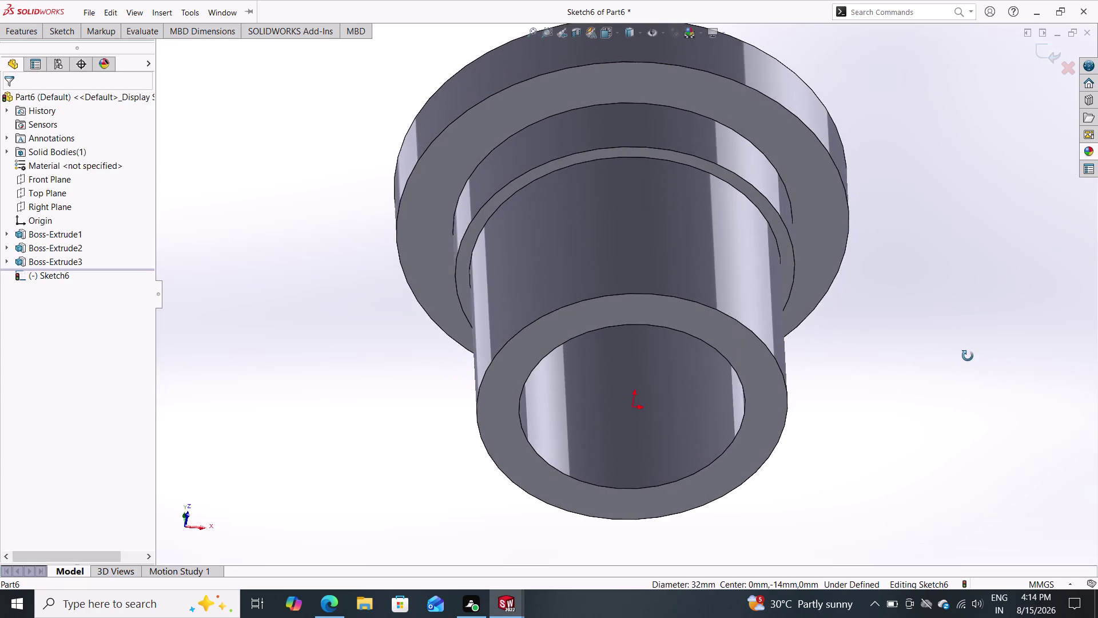
middle_drag(968, 356, 953, 290)
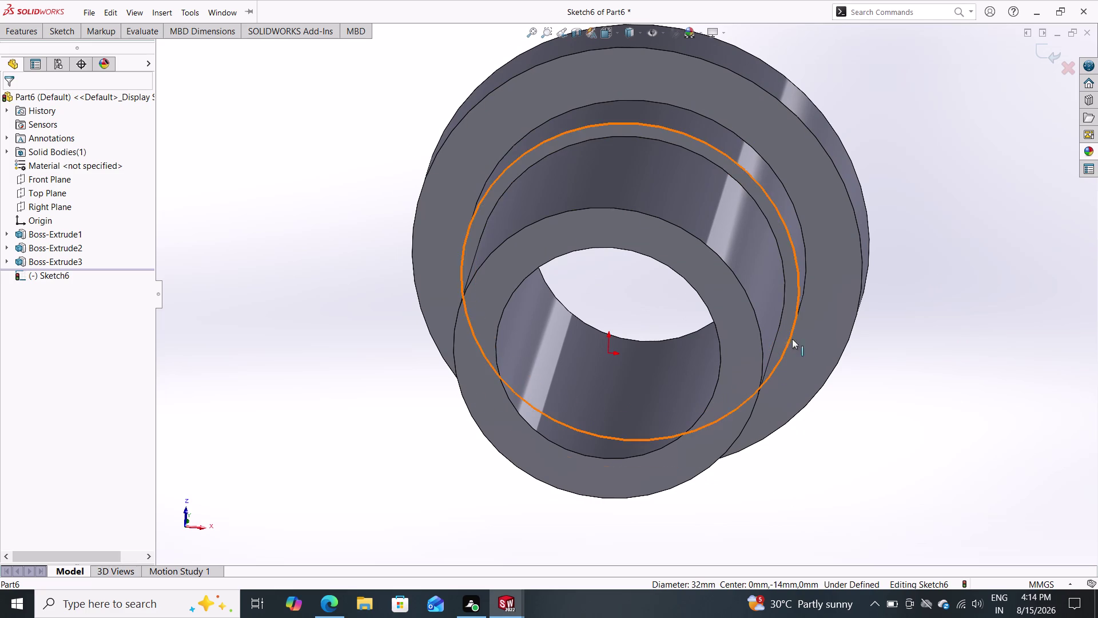
middle_drag(929, 309, 940, 200)
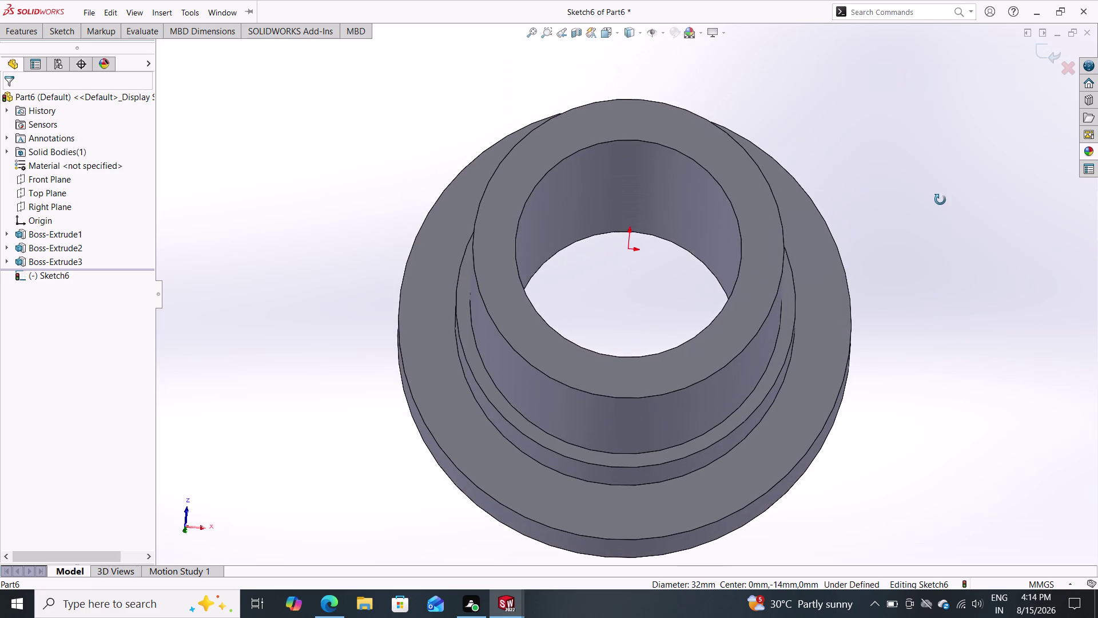
middle_drag(940, 200, 907, 262)
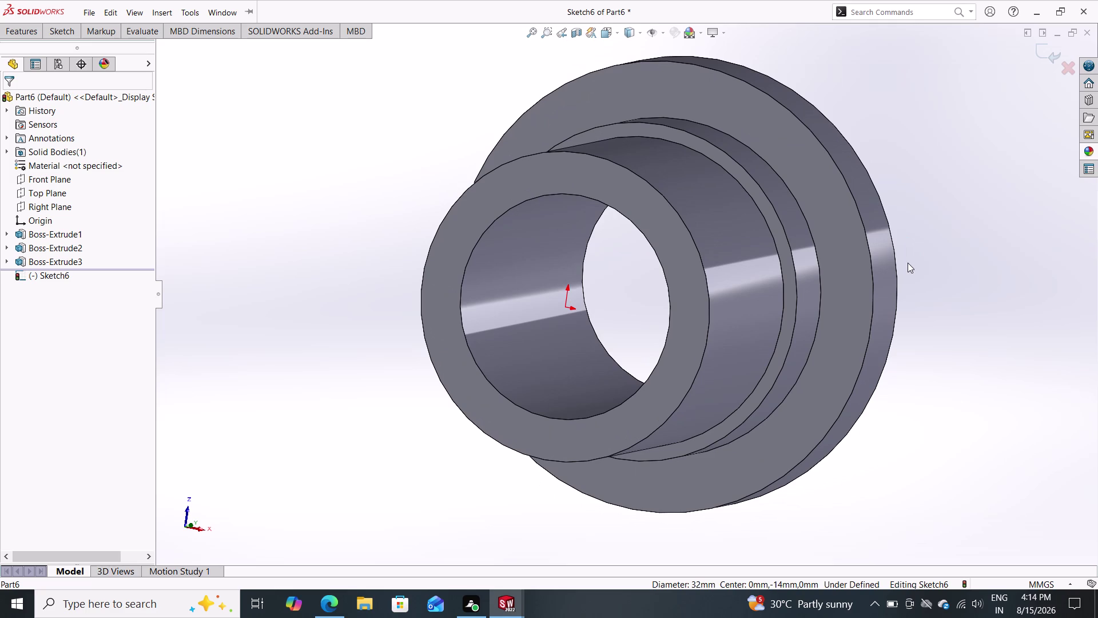
middle_drag(930, 287, 939, 289)
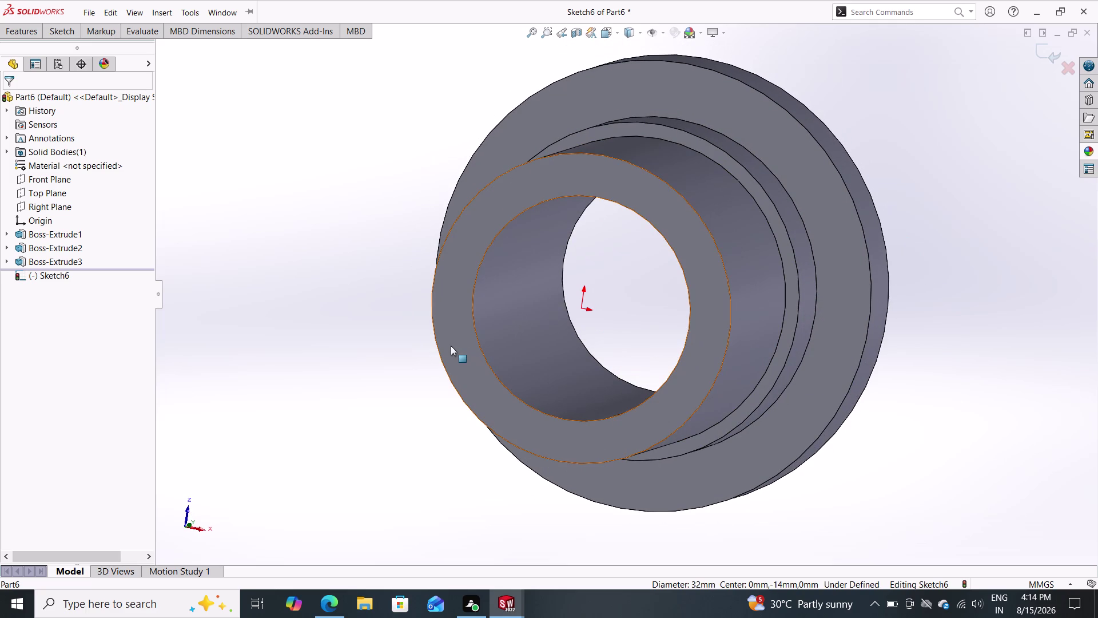
click(450, 345)
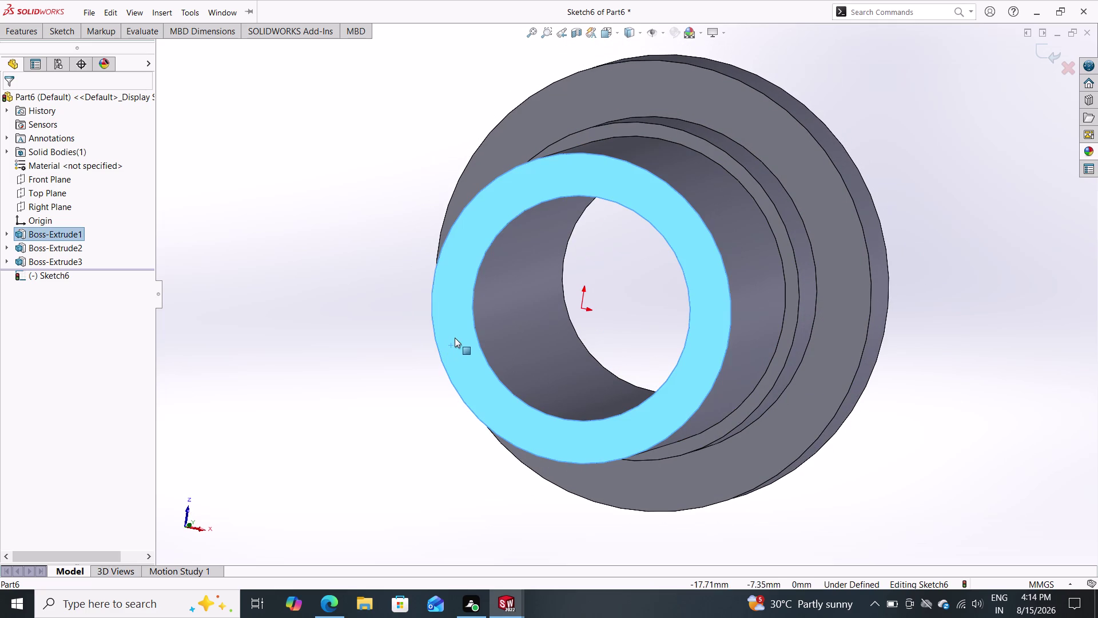
click(455, 338)
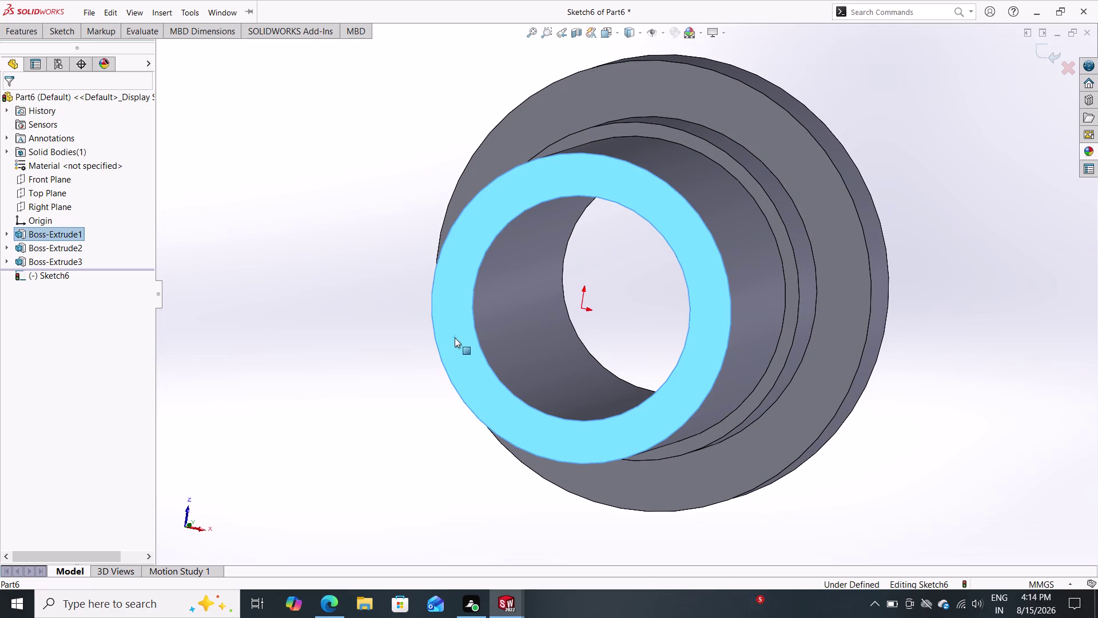